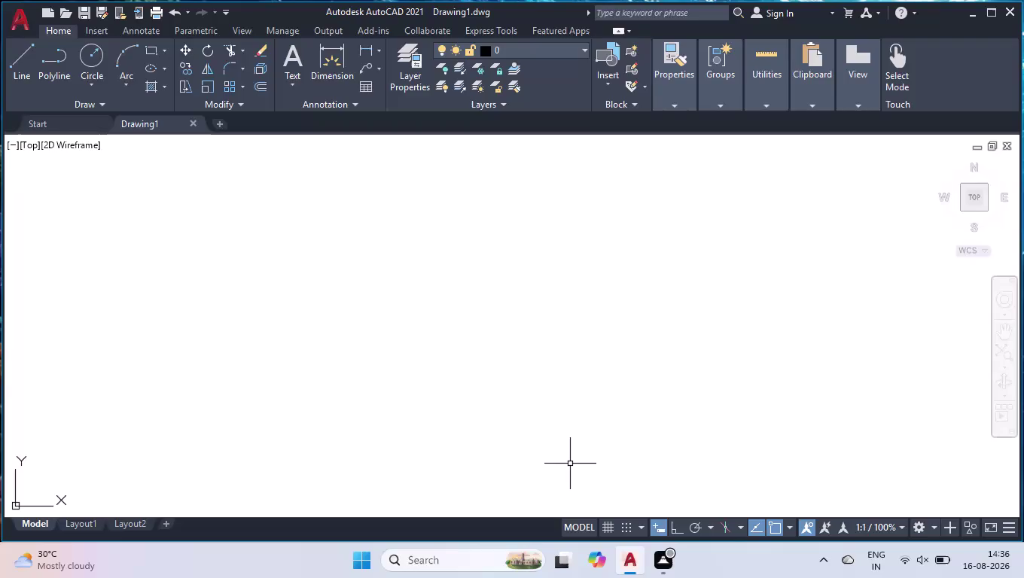
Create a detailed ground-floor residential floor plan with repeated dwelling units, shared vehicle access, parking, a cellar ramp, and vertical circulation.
Set drawing units to Engineering, 0'-0.0" precision, and inches insertion scale via UN.
text(un)
key(Return)
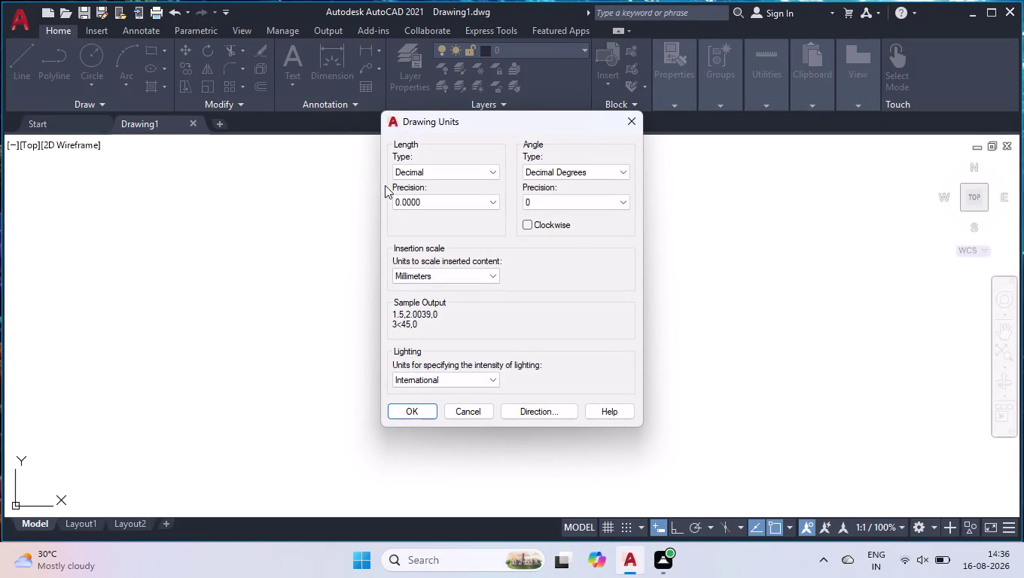
click(413, 175)
click(419, 205)
click(420, 203)
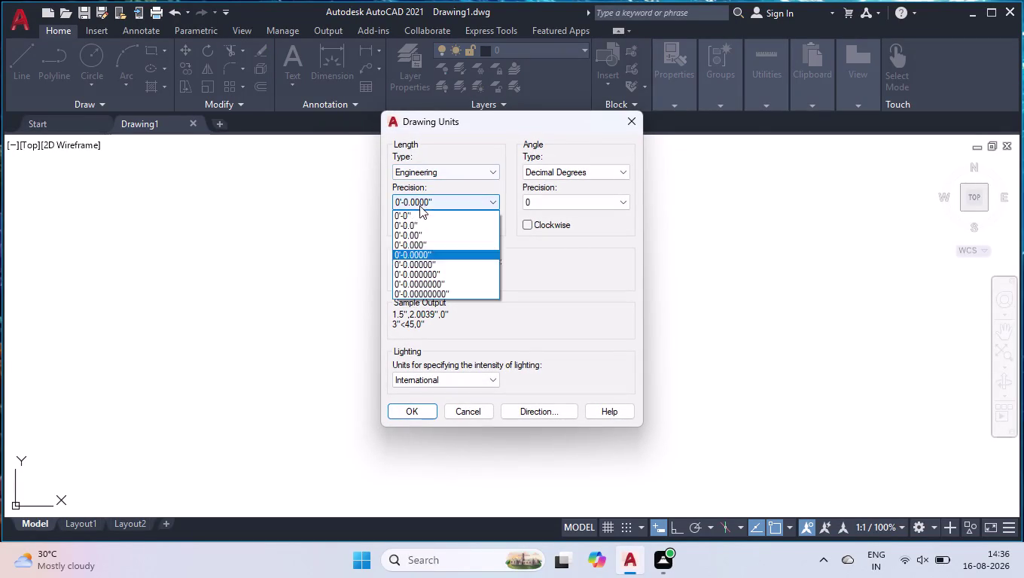
click(422, 227)
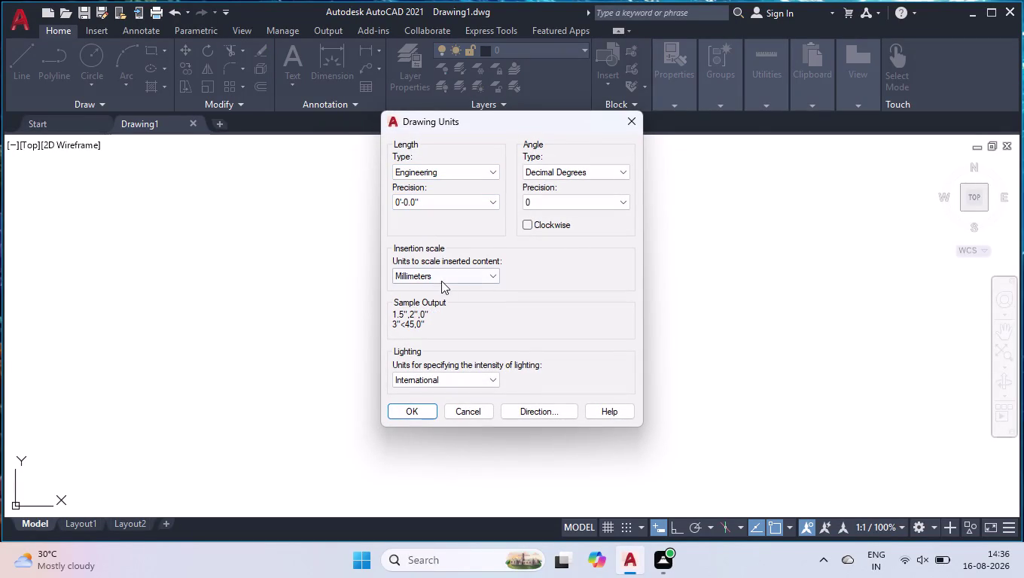
click(442, 280)
click(439, 302)
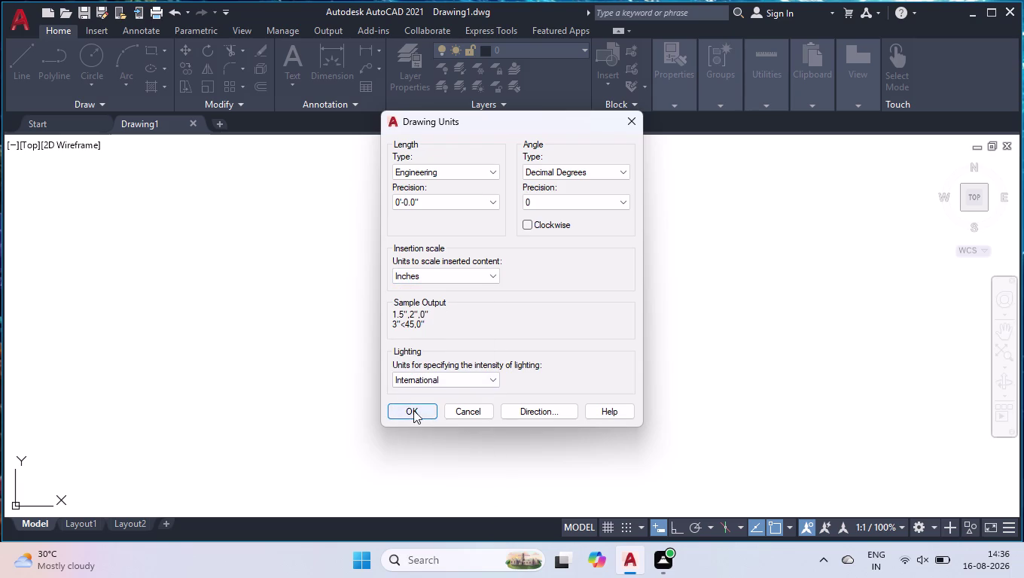
click(413, 410)
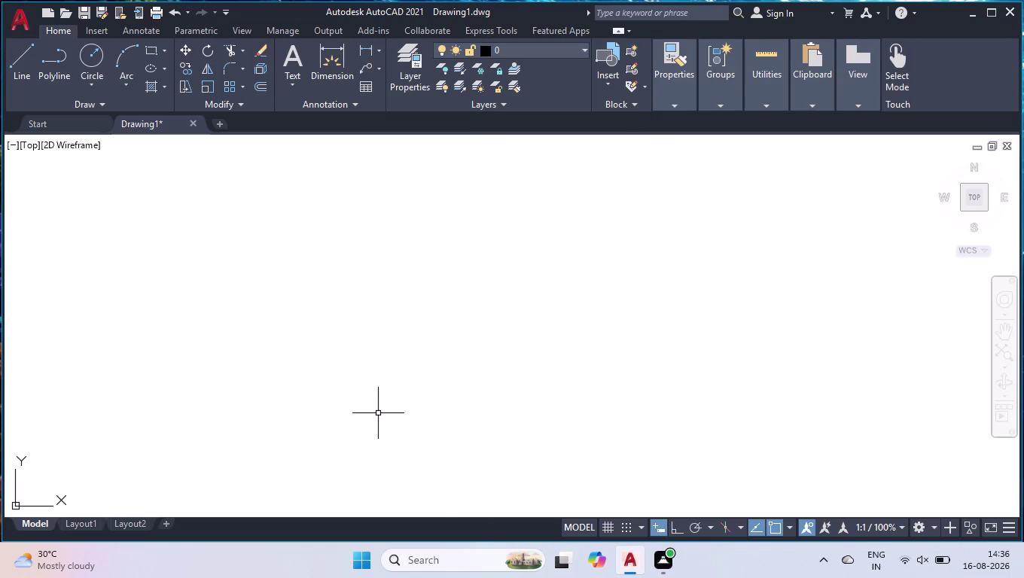
Start modifying the ISO-25 style and set its dimension line colour to 254.
key(d)
key(Return)
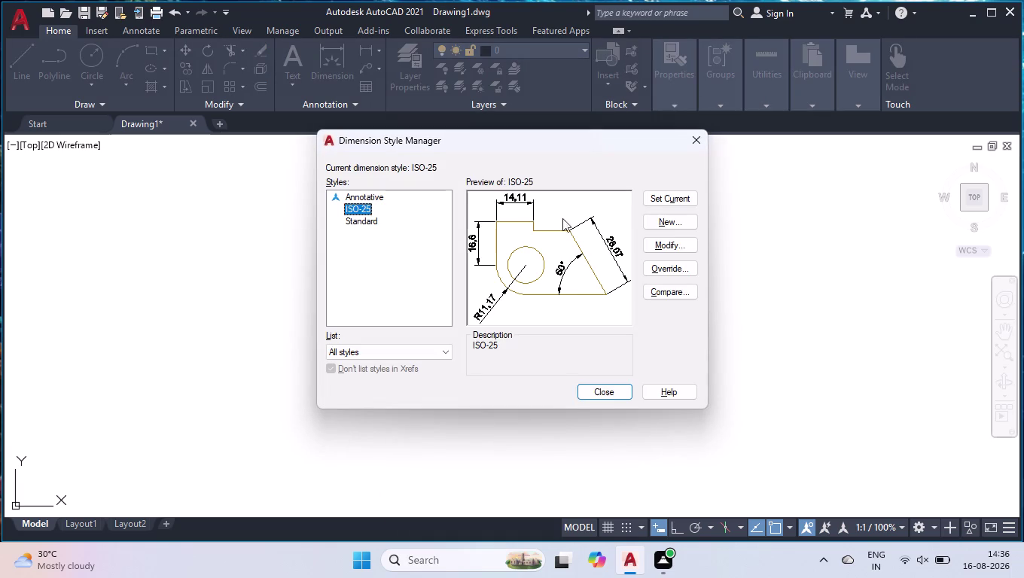
click(686, 248)
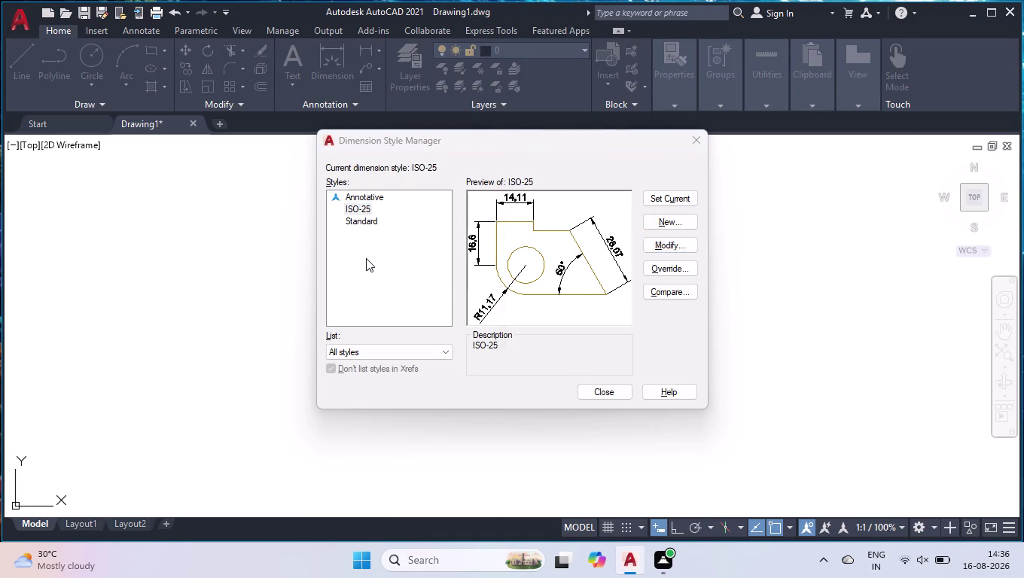
click(522, 157)
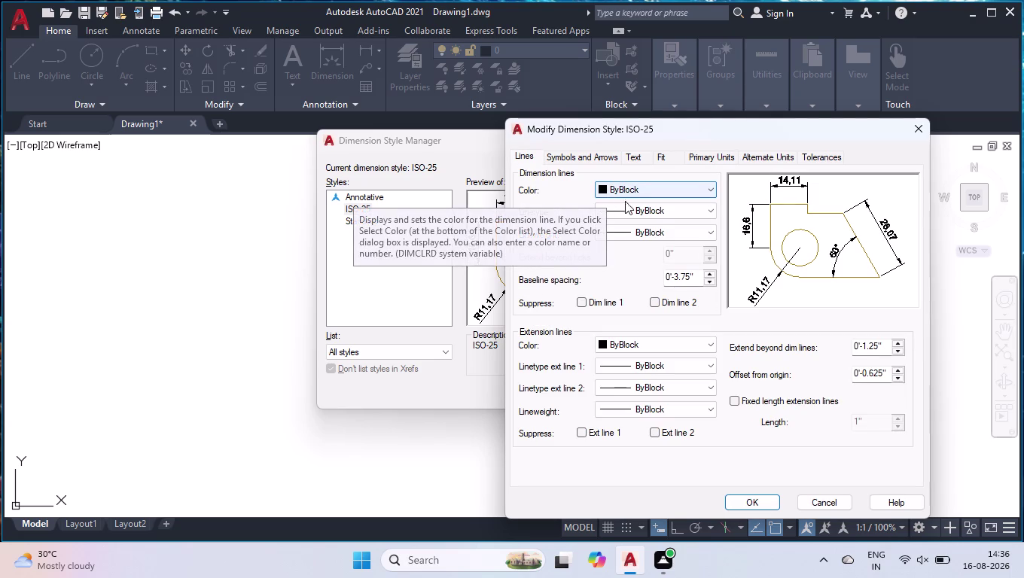
click(645, 189)
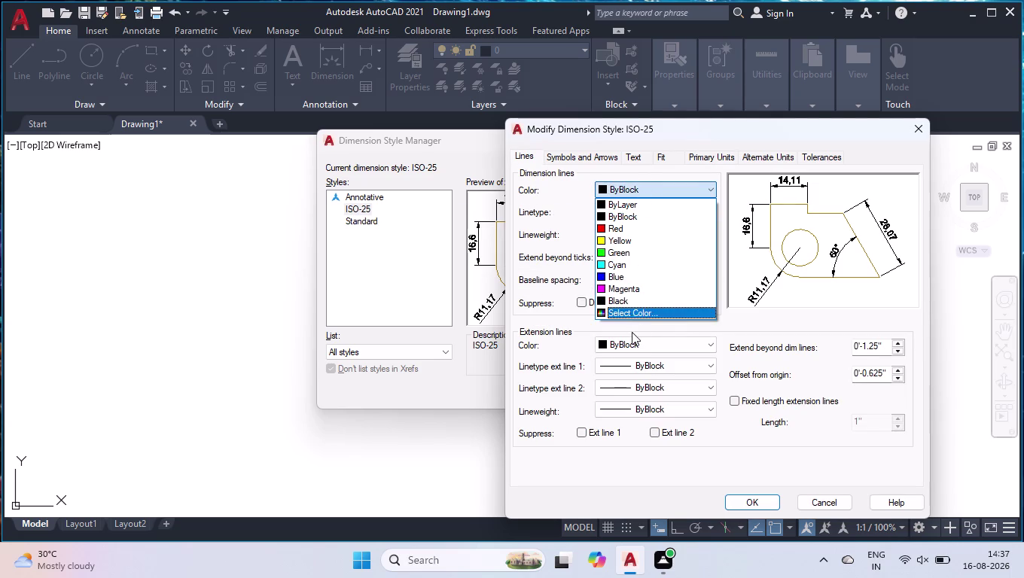
click(631, 310)
click(446, 335)
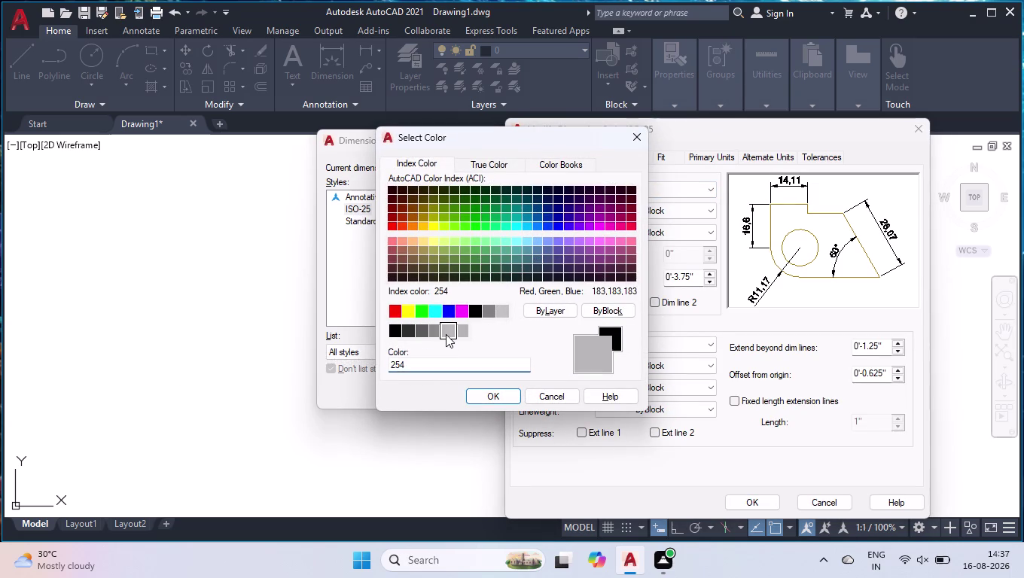
click(485, 400)
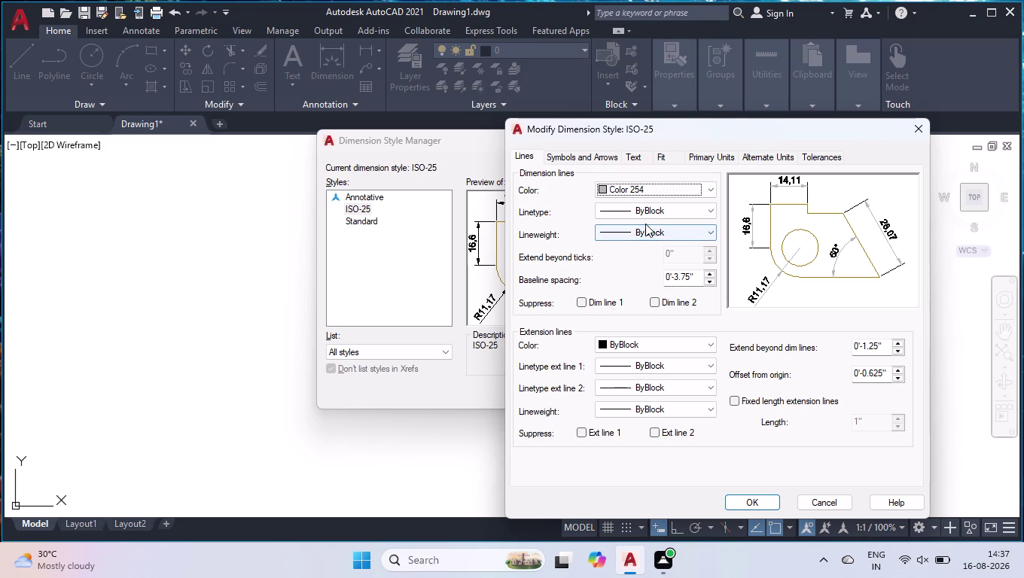
Set the extension line colour to 254 and enable fixed-length extension lines.
click(638, 213)
click(638, 214)
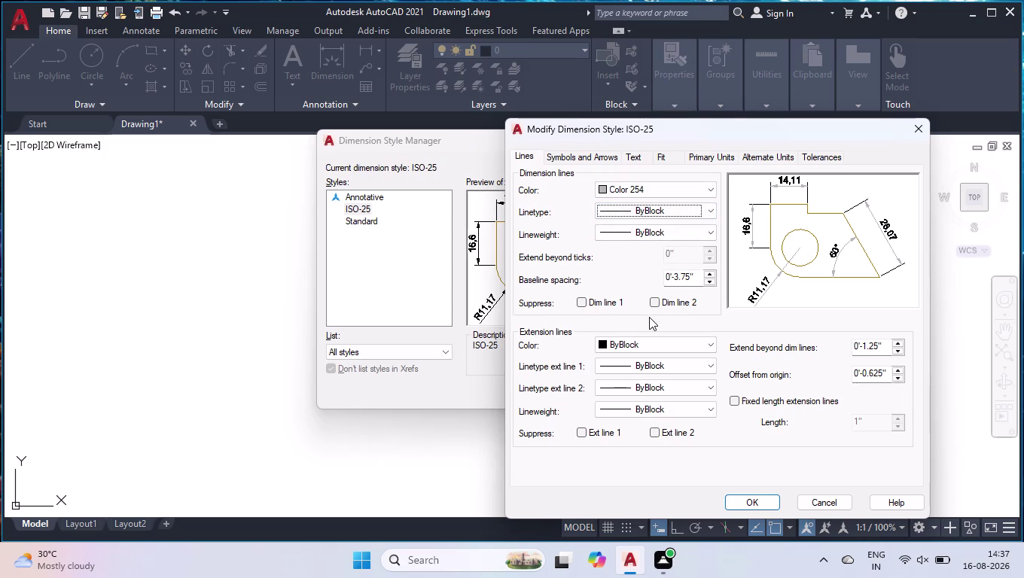
click(612, 344)
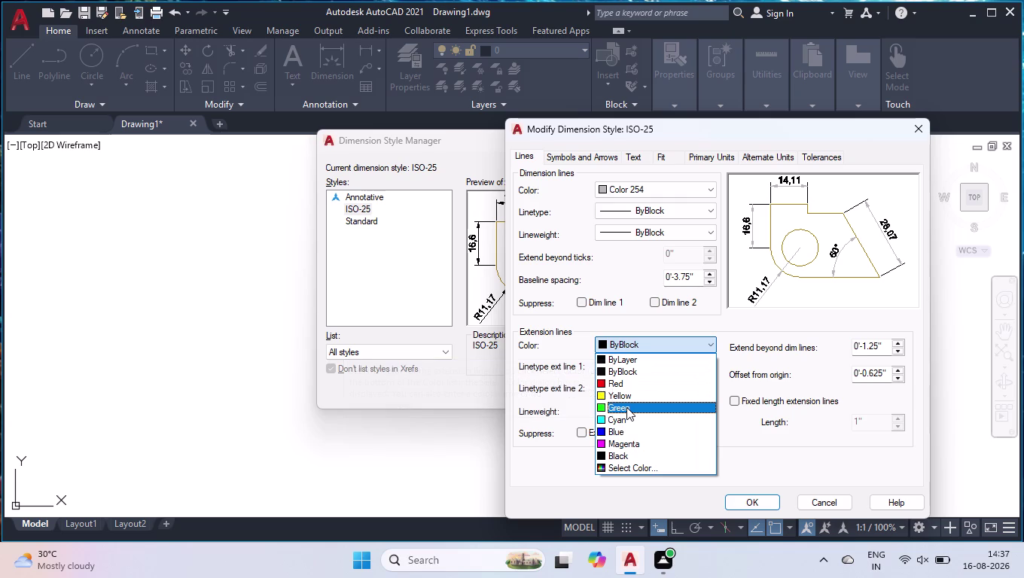
scroll(down, 3)
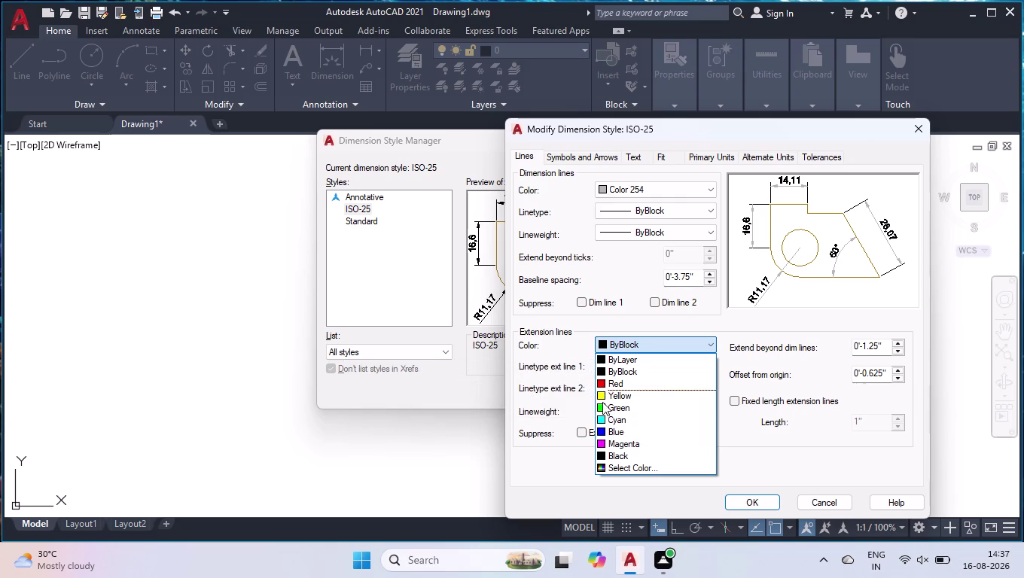
click(638, 467)
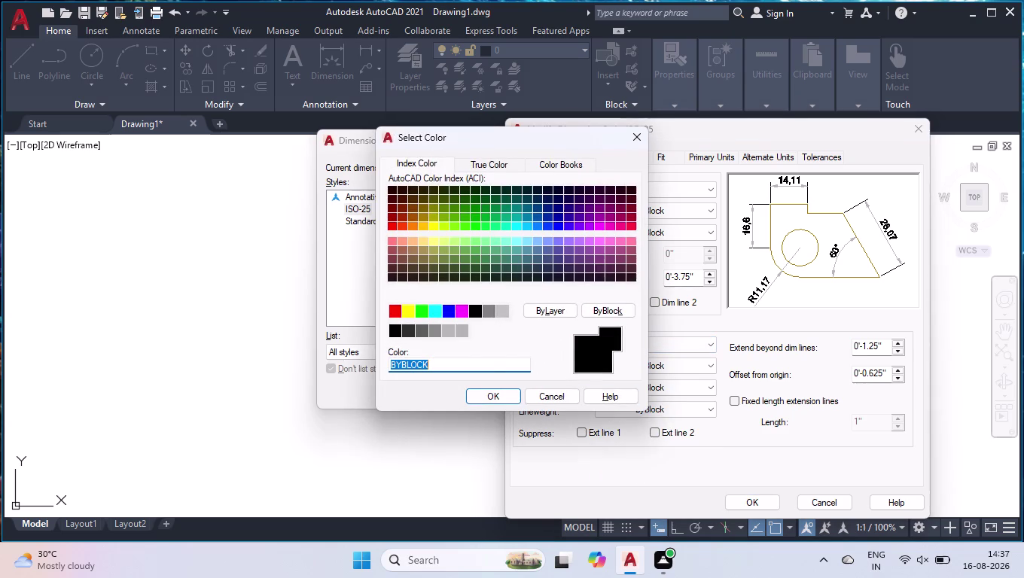
click(450, 330)
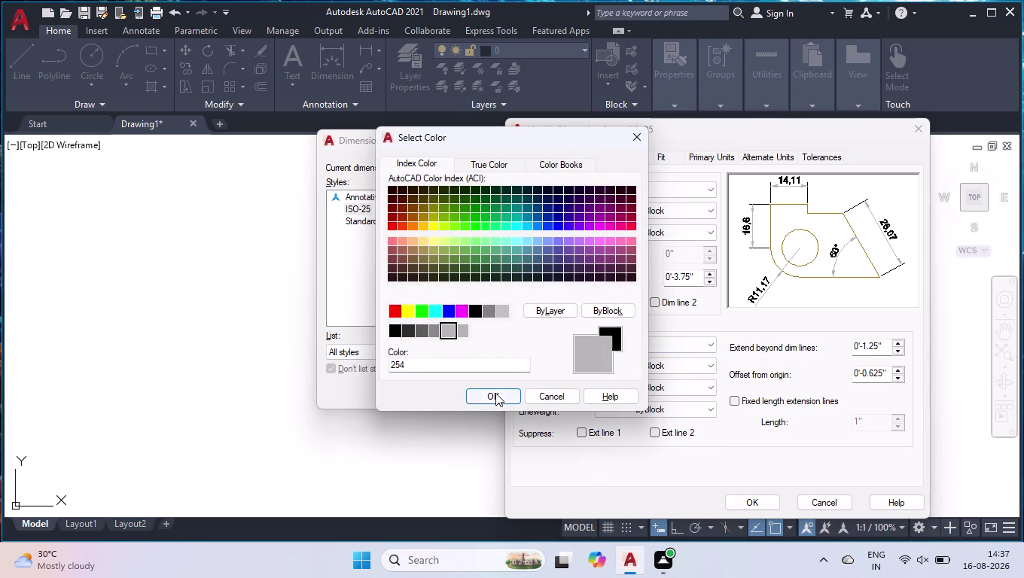
click(496, 393)
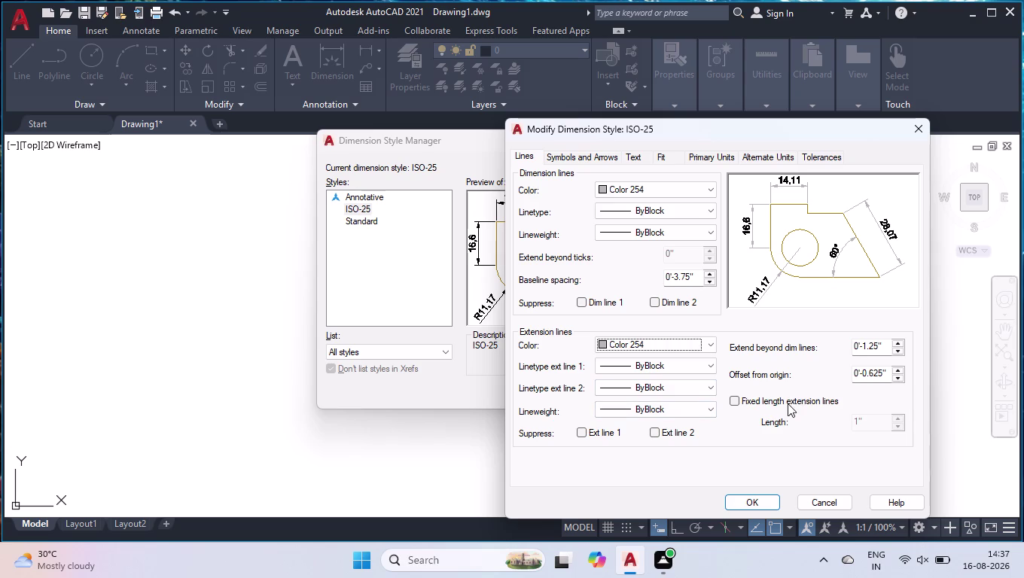
click(740, 404)
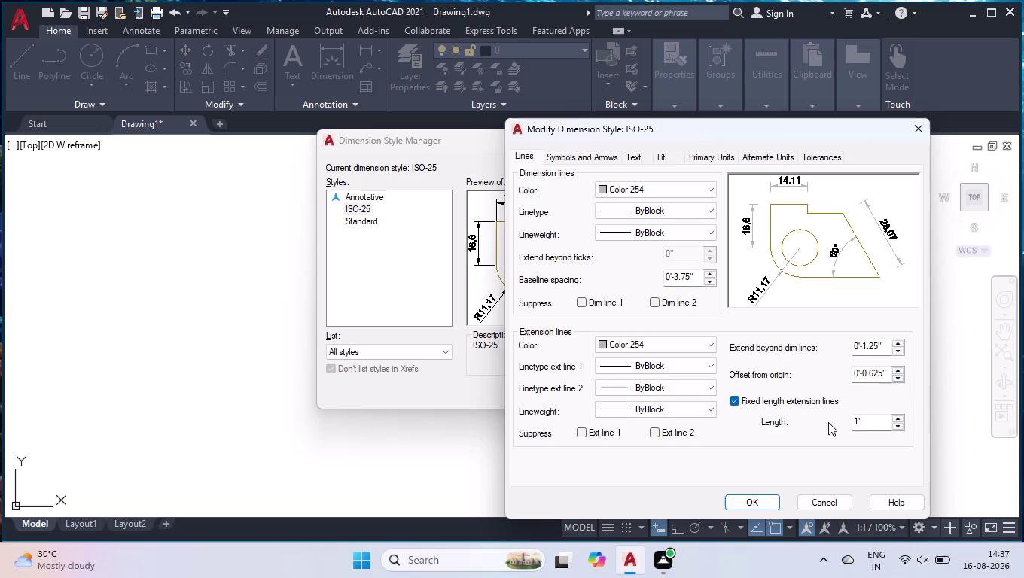
click(575, 157)
Set ISO-25 arrowheads to Oblique and enter an 8" arrow size.
click(566, 200)
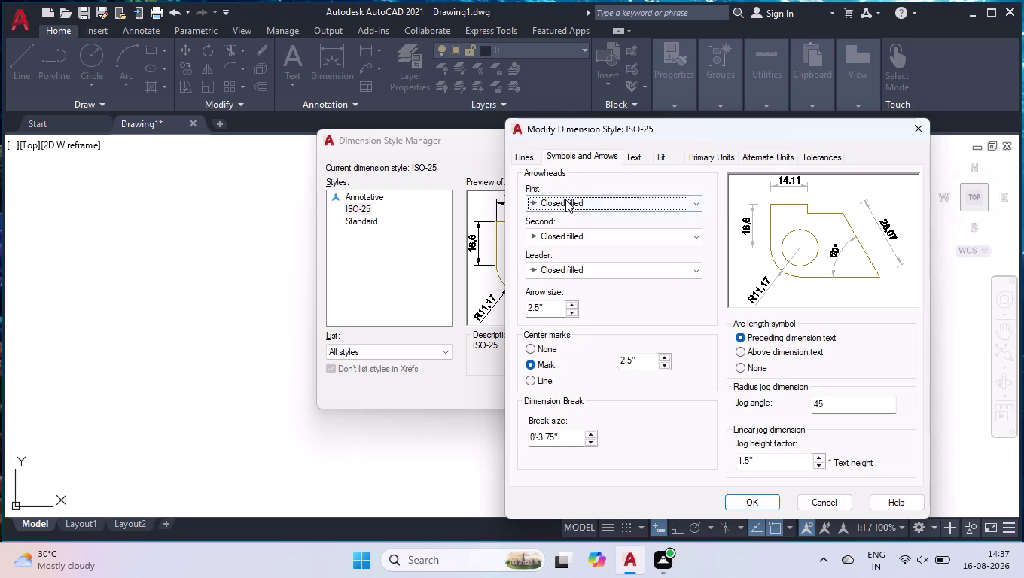
click(544, 279)
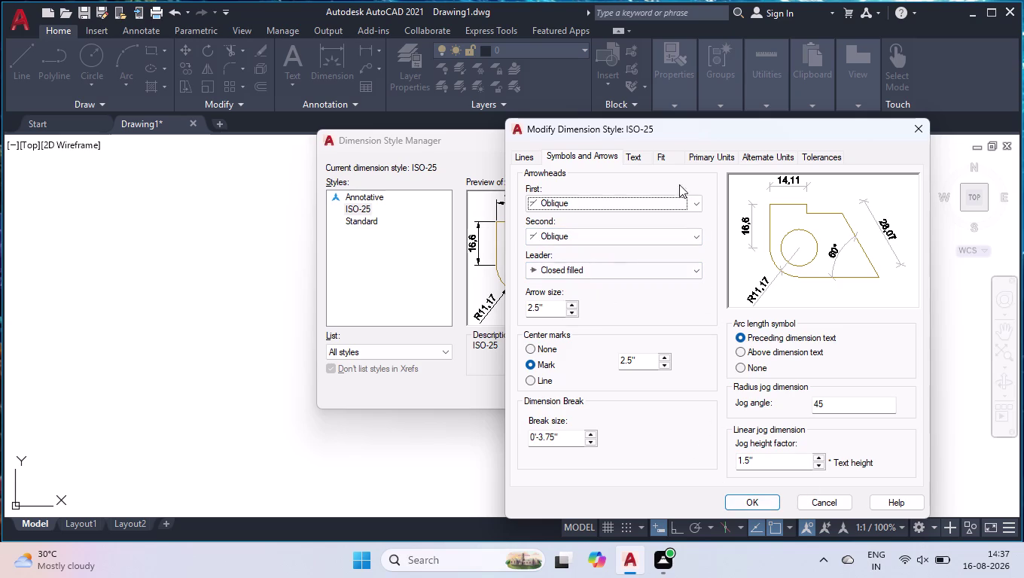
click(643, 158)
click(567, 156)
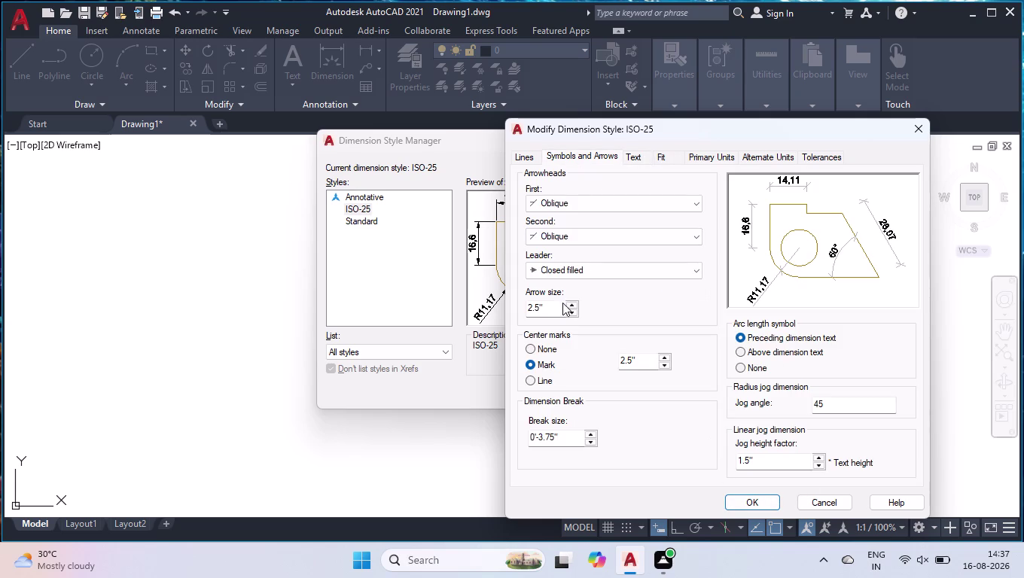
drag(553, 310, 493, 315)
text(8)
text(")
key(Return)
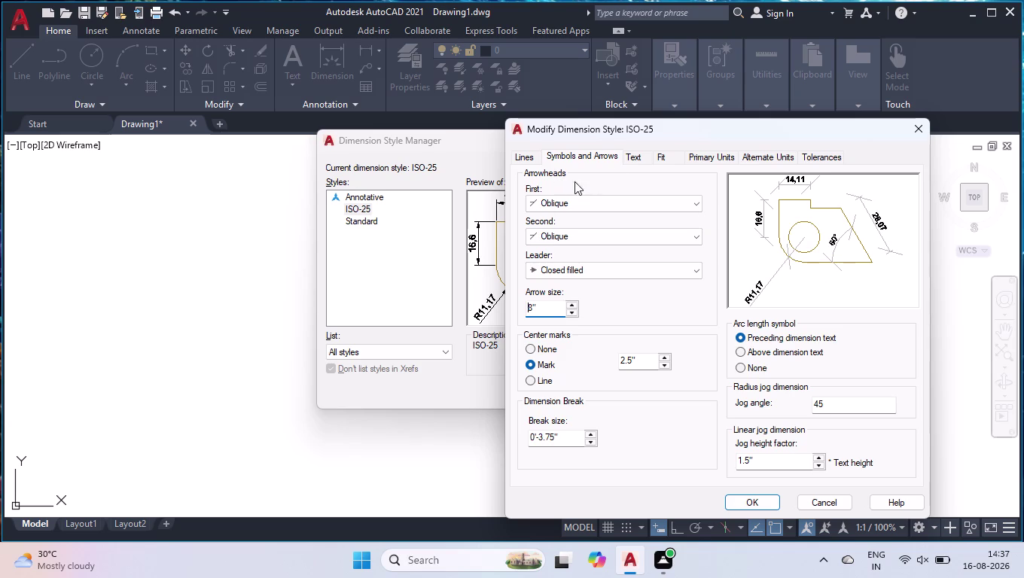
click(631, 164)
Set the ISO-25 dimension text height to 1" and adjust a text option.
click(628, 156)
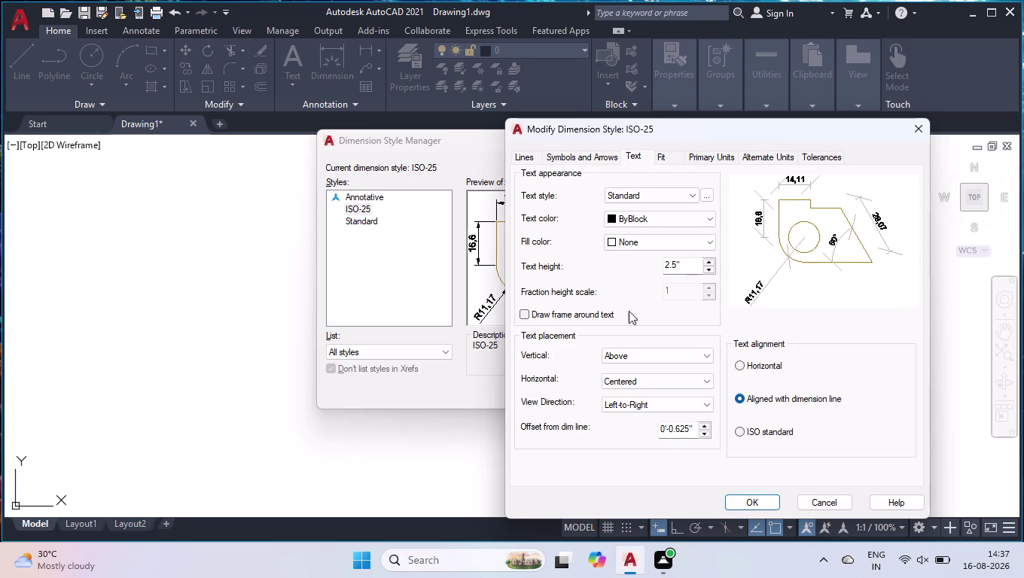
drag(684, 263, 632, 264)
text(1)
text(')
key(Return)
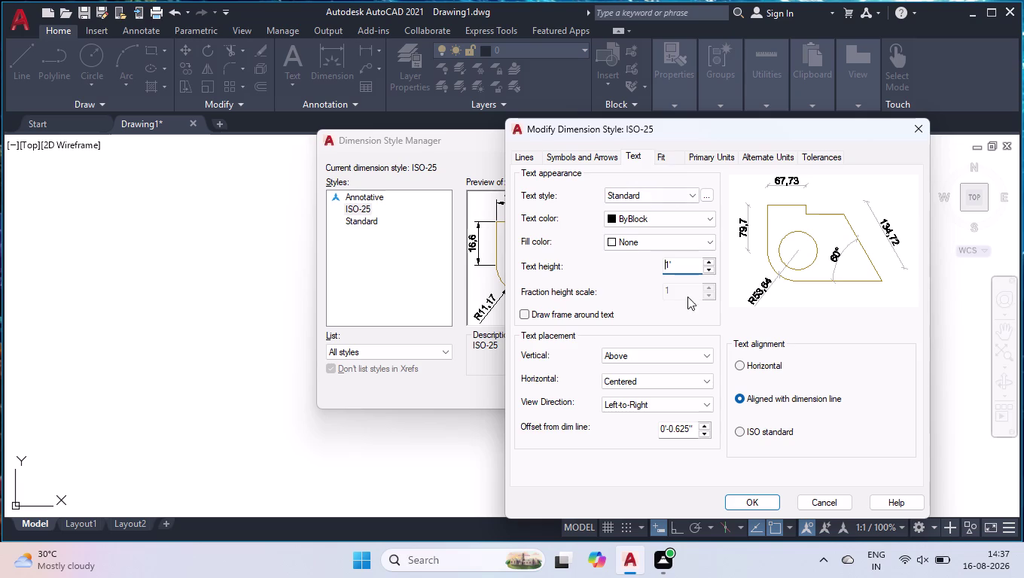
click(664, 355)
click(661, 375)
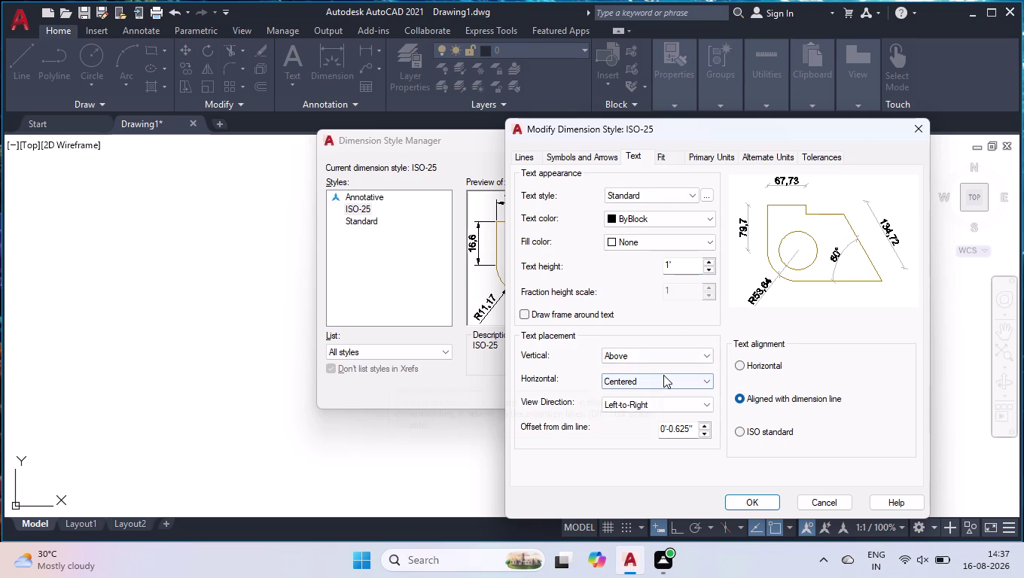
click(703, 161)
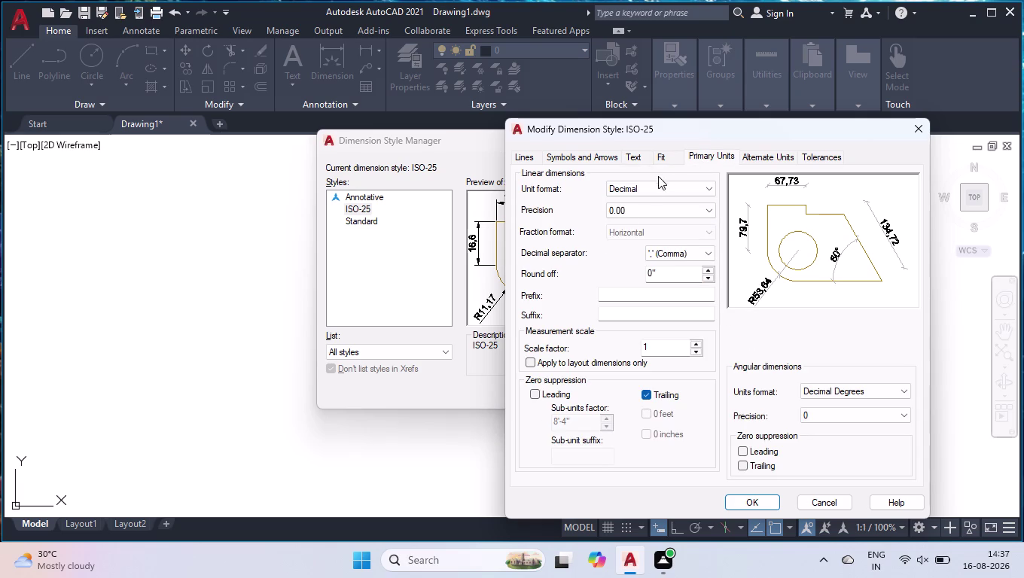
Switch ISO-25 primary units to Fractional with 1/16 precision and diagonal fractions.
click(640, 196)
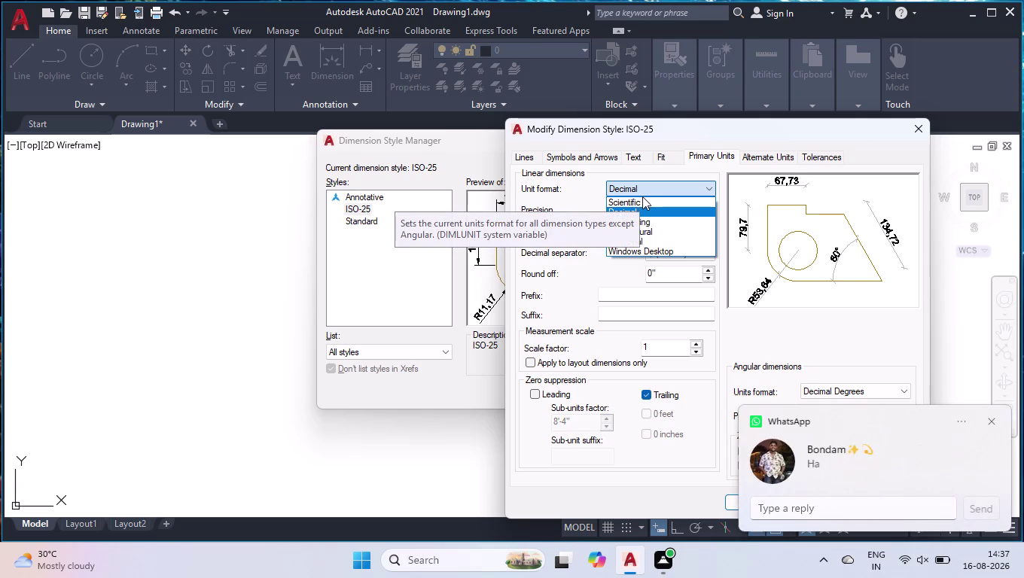
click(647, 244)
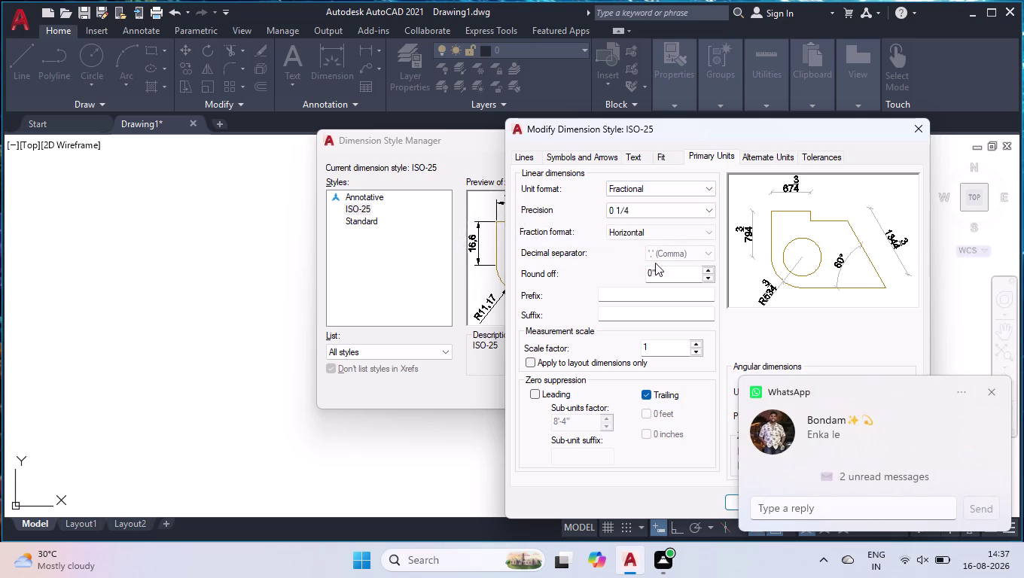
click(994, 395)
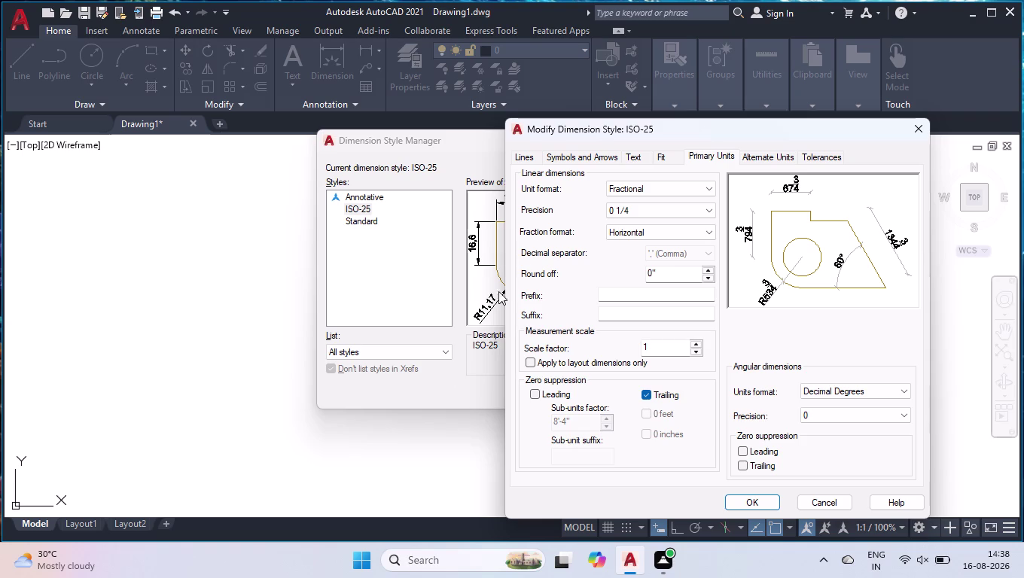
click(681, 212)
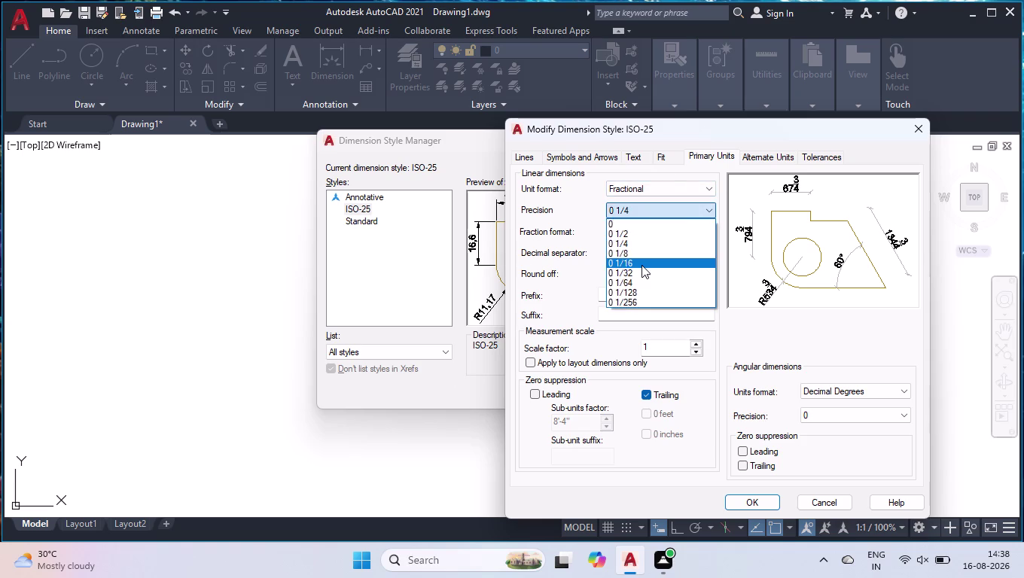
click(641, 265)
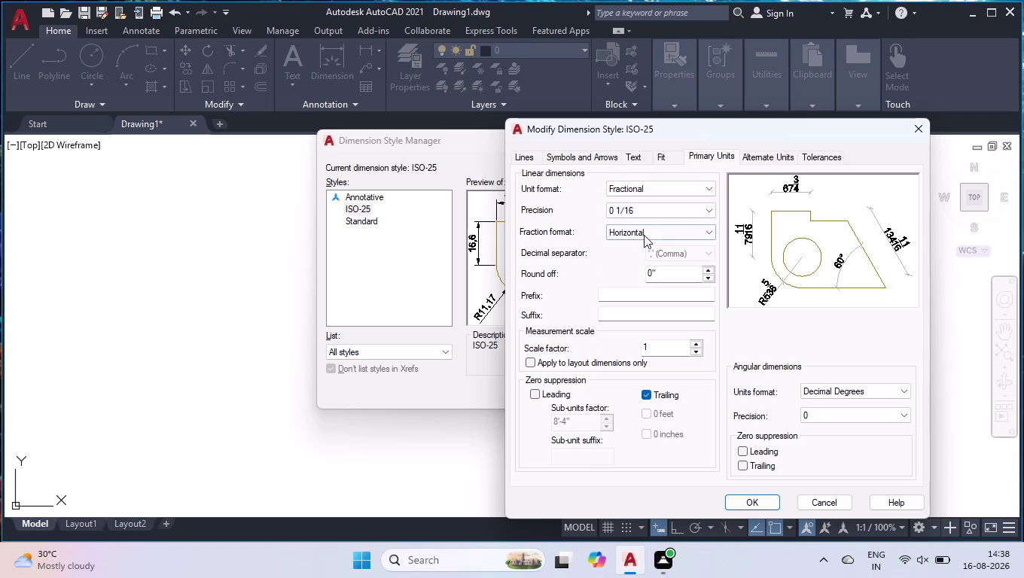
click(643, 232)
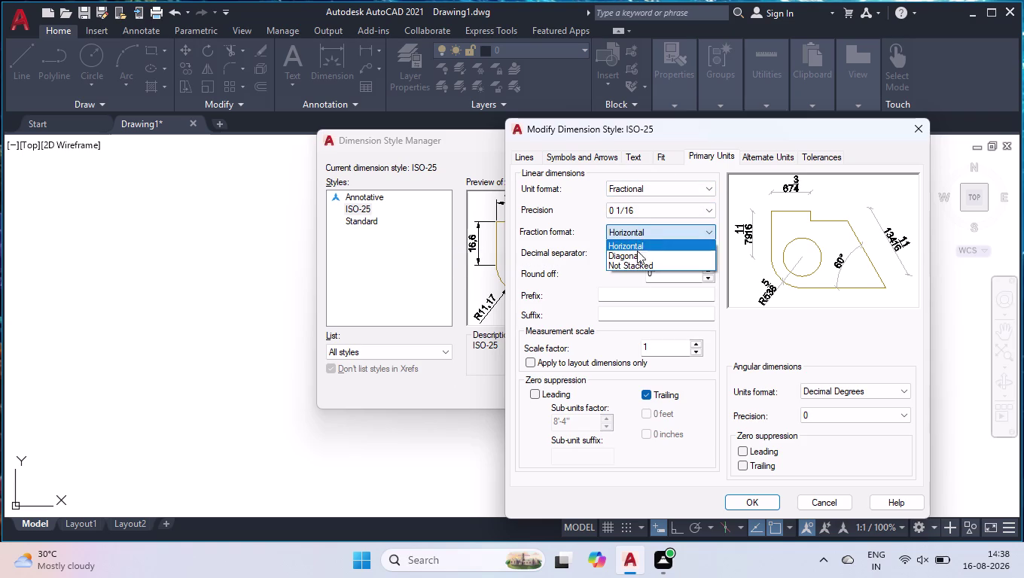
click(638, 253)
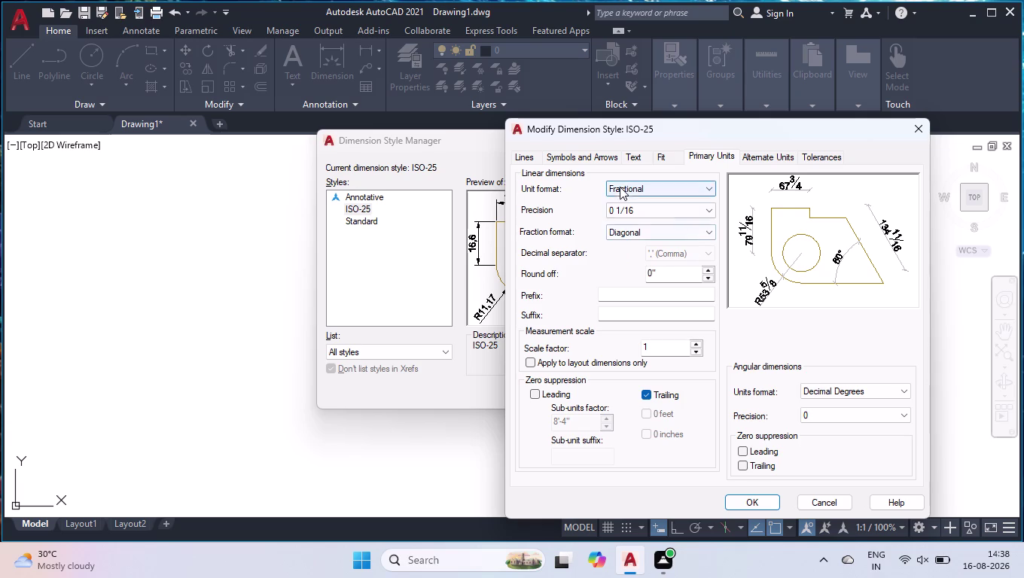
Revert to horizontal fractions and decimal units, and set a period decimal separator.
click(672, 253)
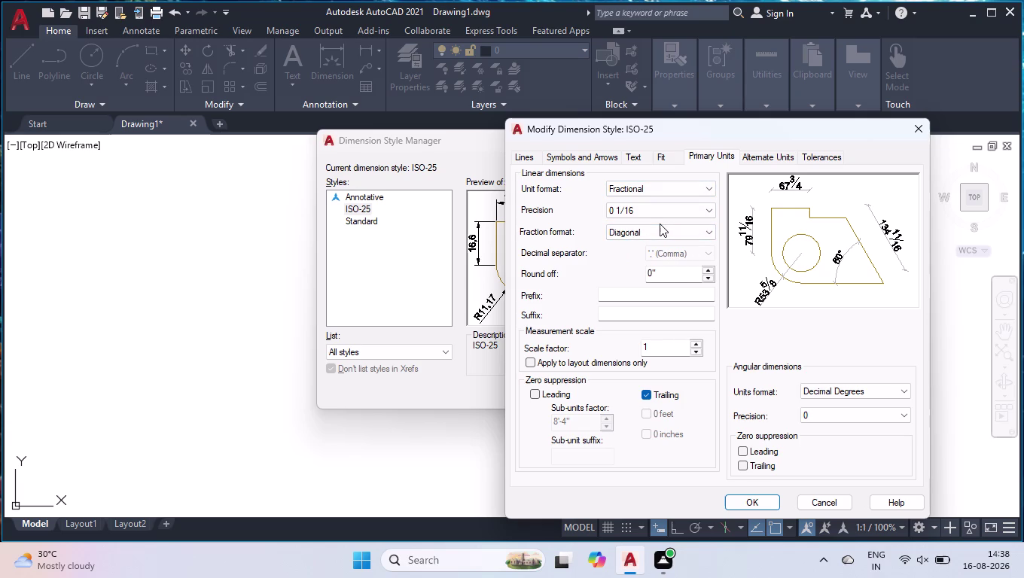
click(660, 224)
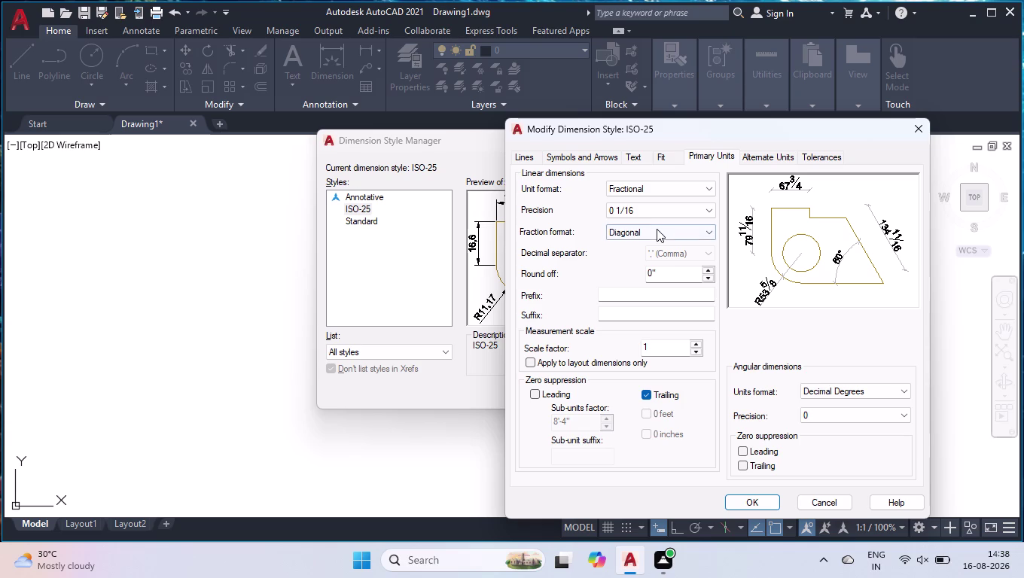
click(656, 231)
click(642, 244)
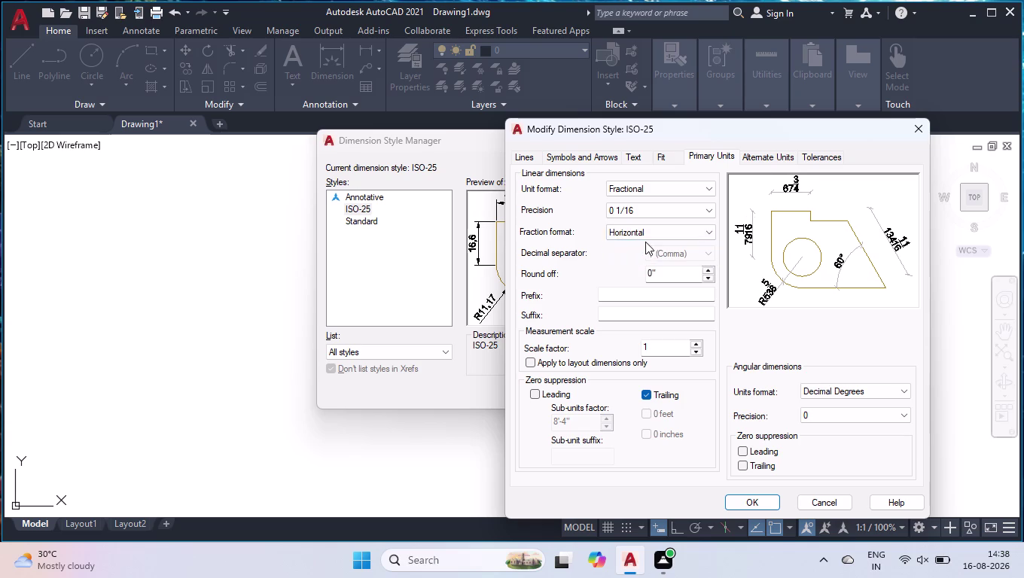
click(650, 178)
click(647, 186)
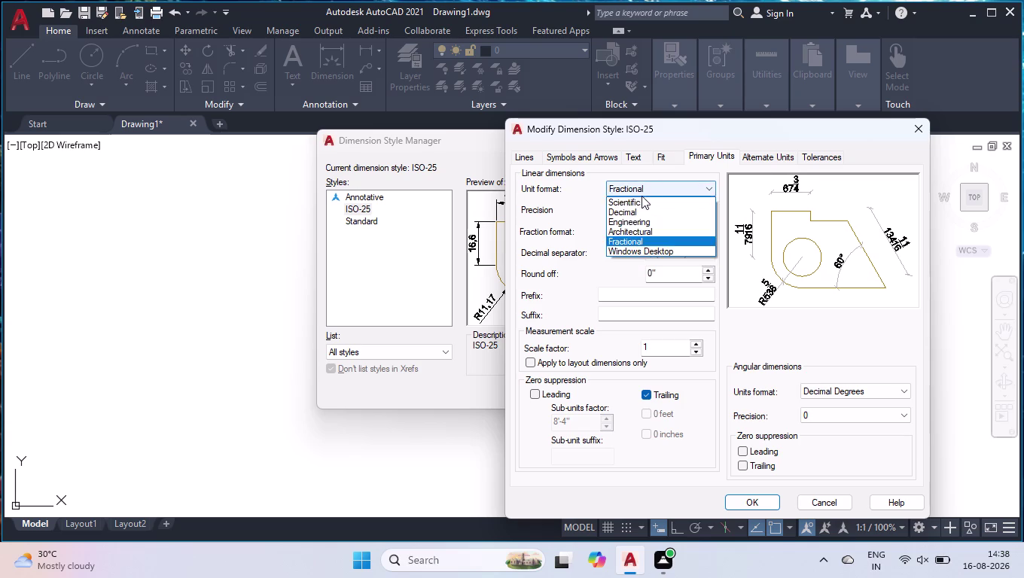
click(631, 214)
click(673, 258)
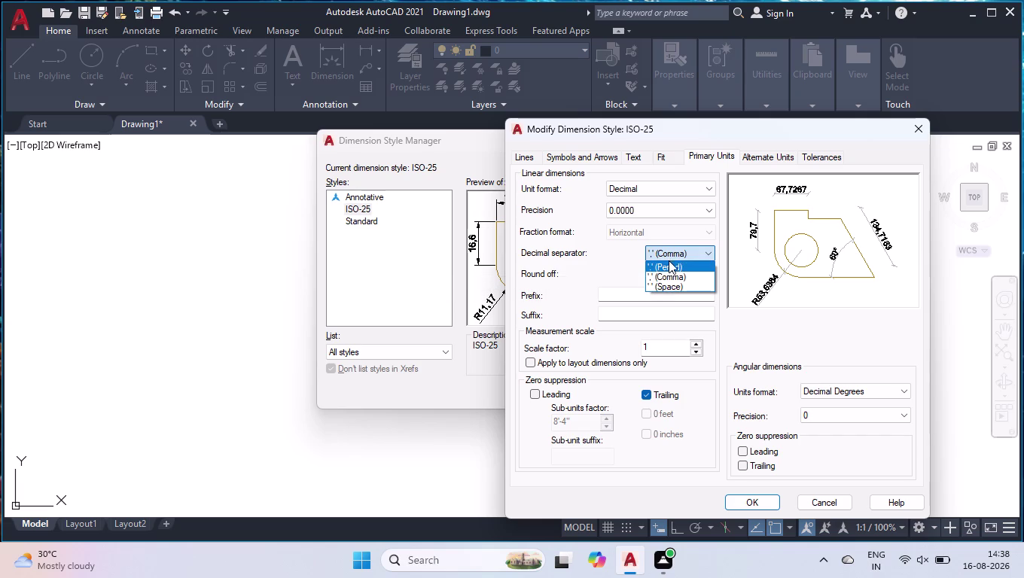
click(667, 263)
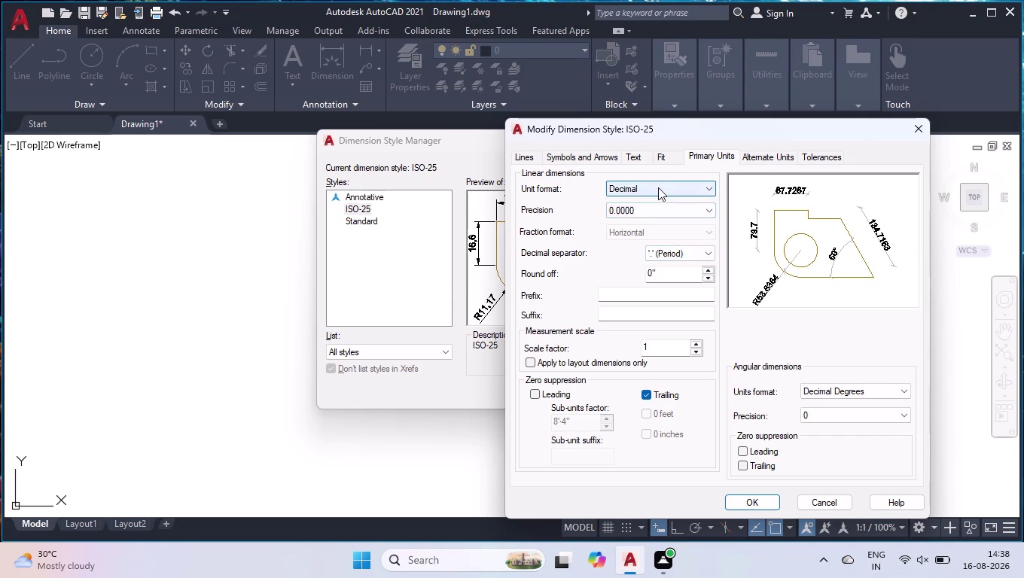
Reapply fractional units with diagonal fractions, keep decimal-degree angles, and close the dialogs.
click(658, 187)
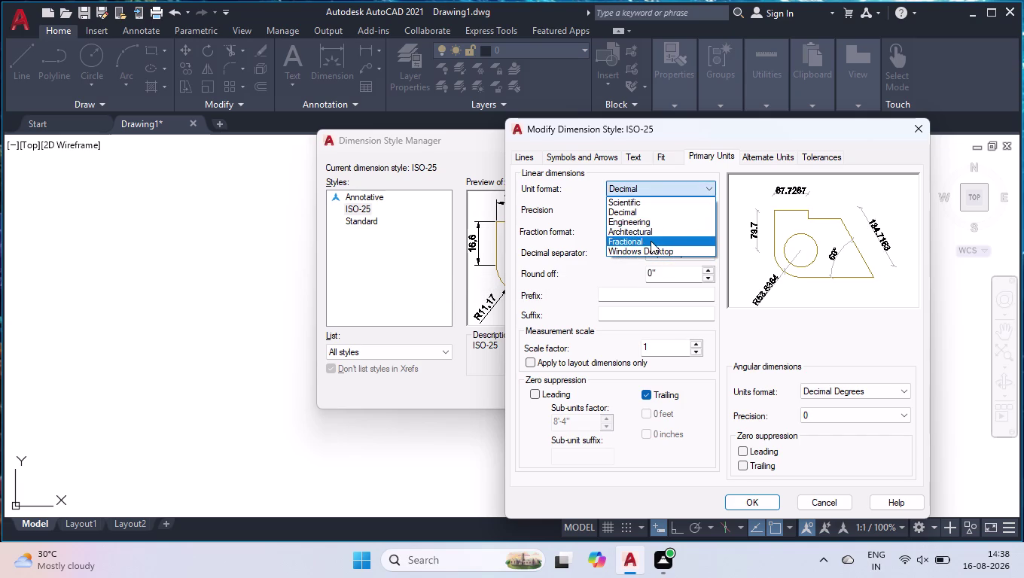
click(651, 241)
click(655, 209)
click(656, 260)
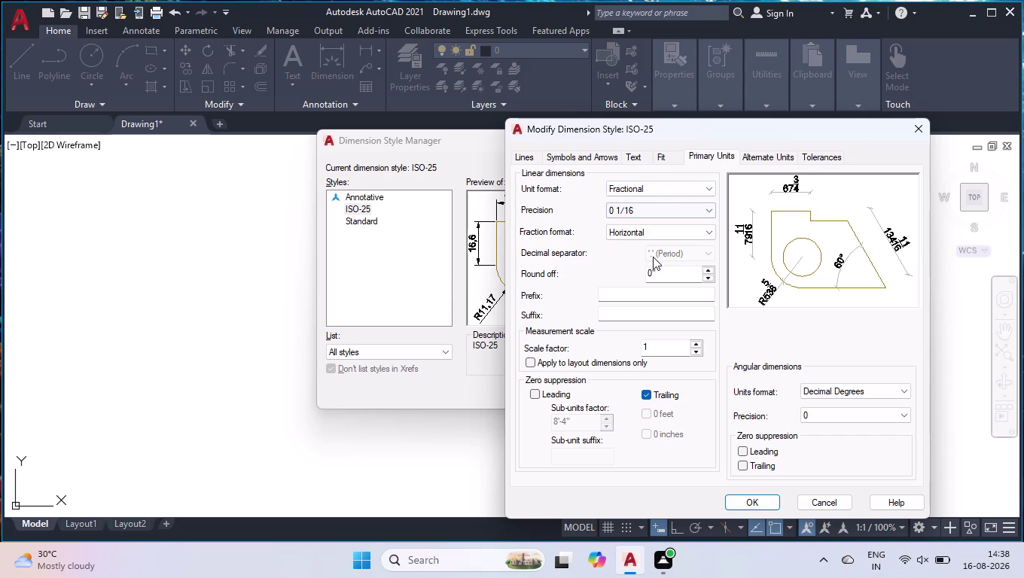
click(654, 232)
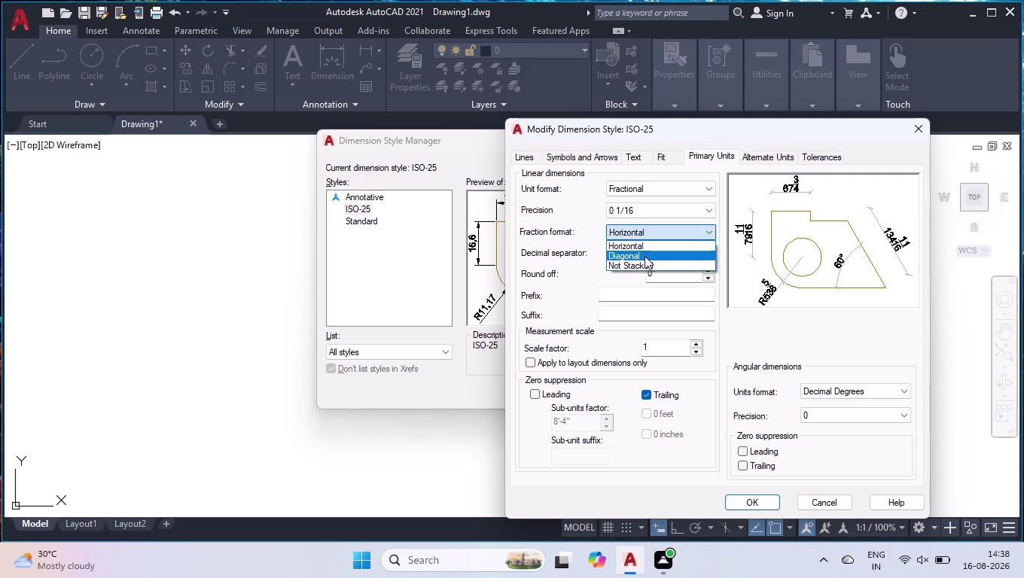
click(644, 256)
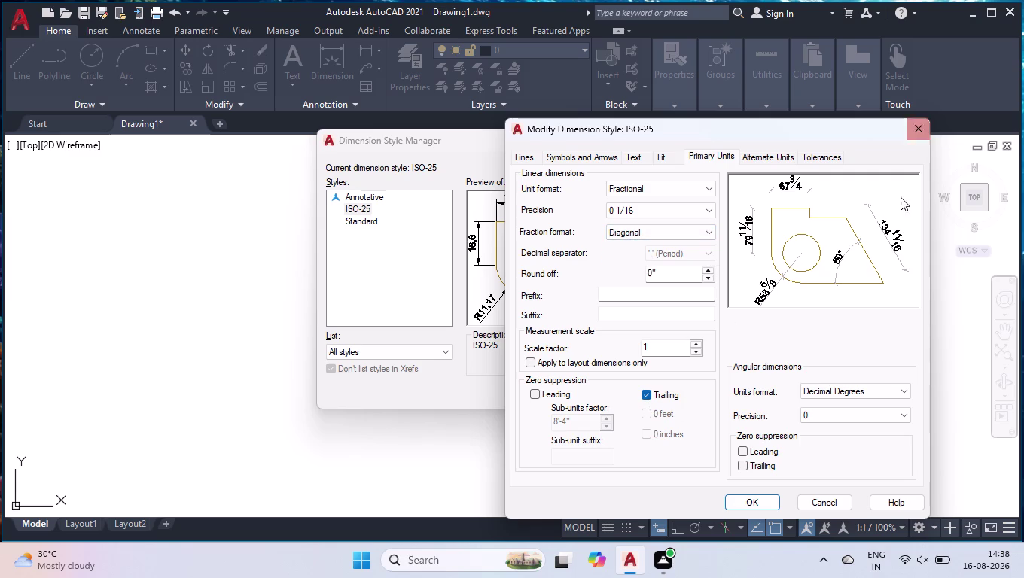
click(851, 386)
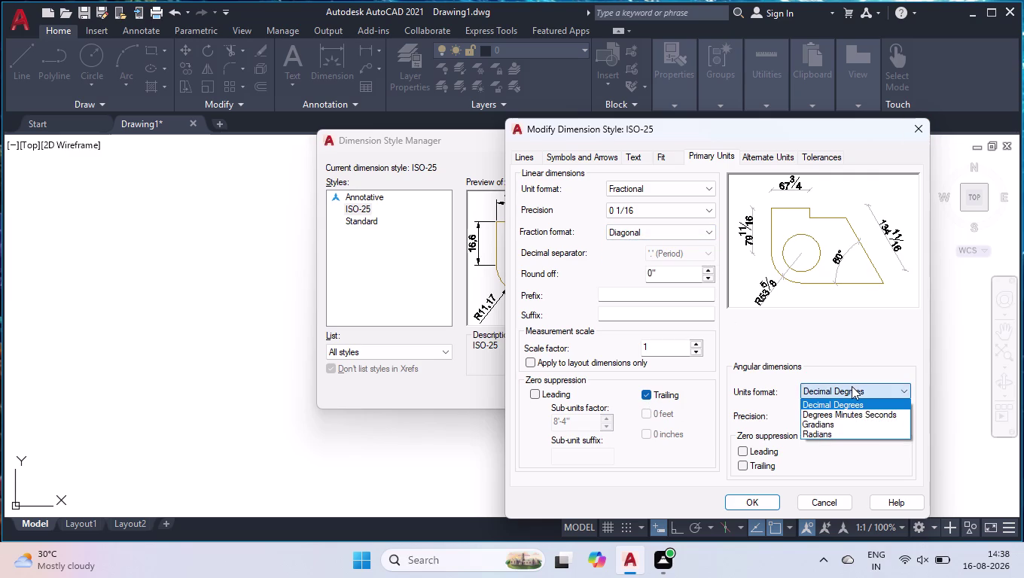
click(852, 386)
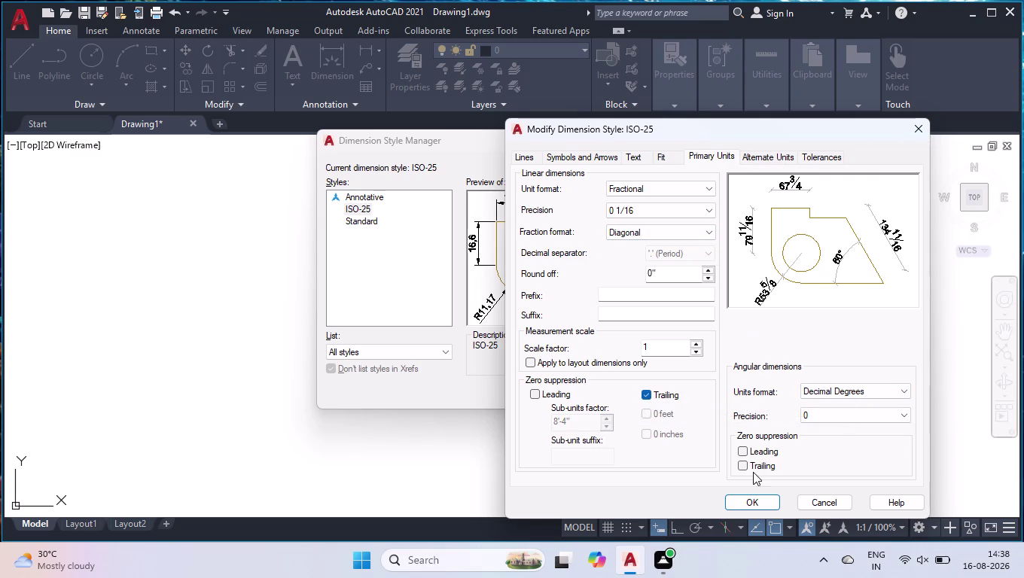
click(752, 501)
click(687, 197)
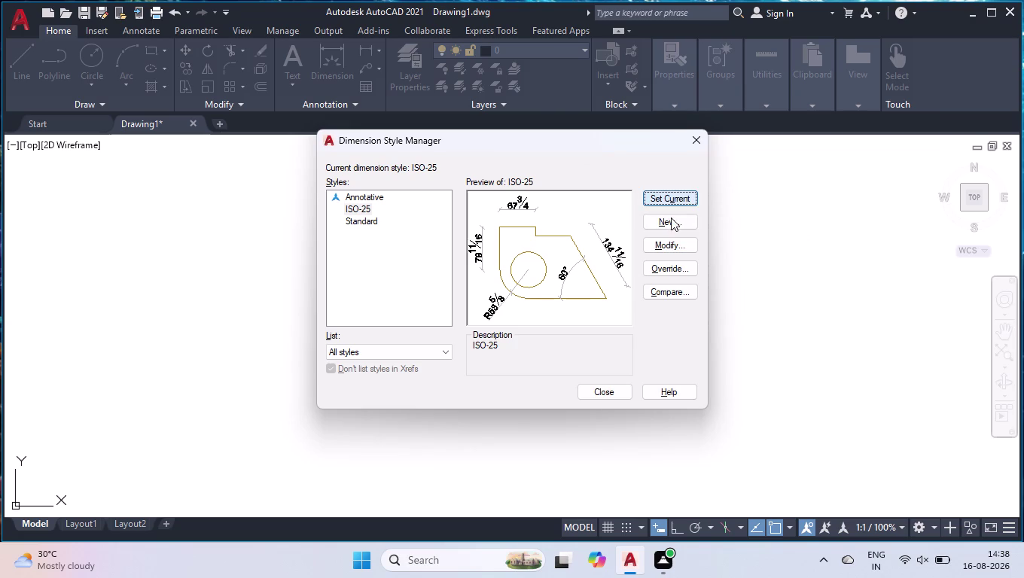
click(599, 393)
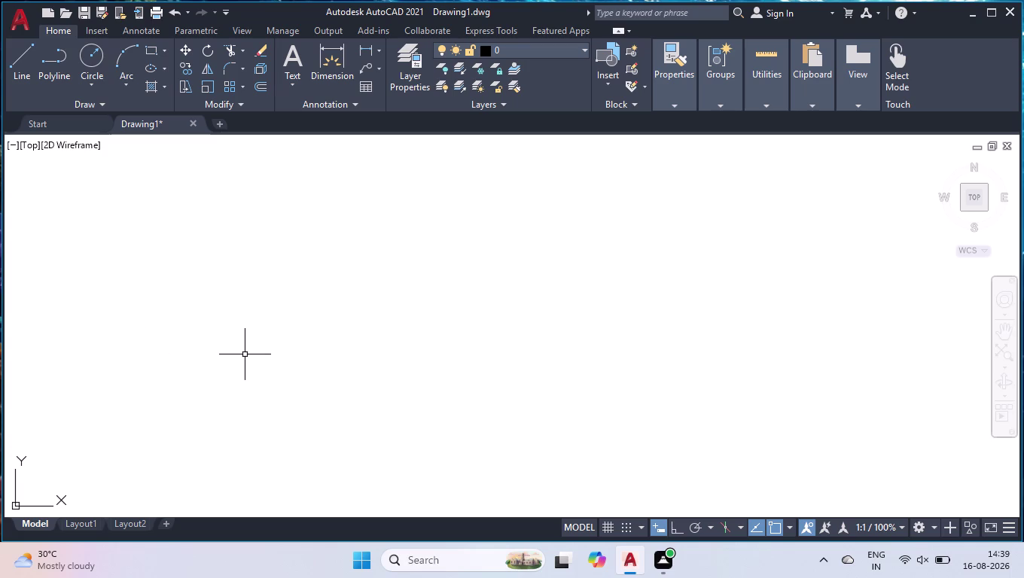
Start the outline at a picked corner and draw the 98'10.5" bottom edge.
key(l)
key(Return)
click(282, 462)
click(679, 530)
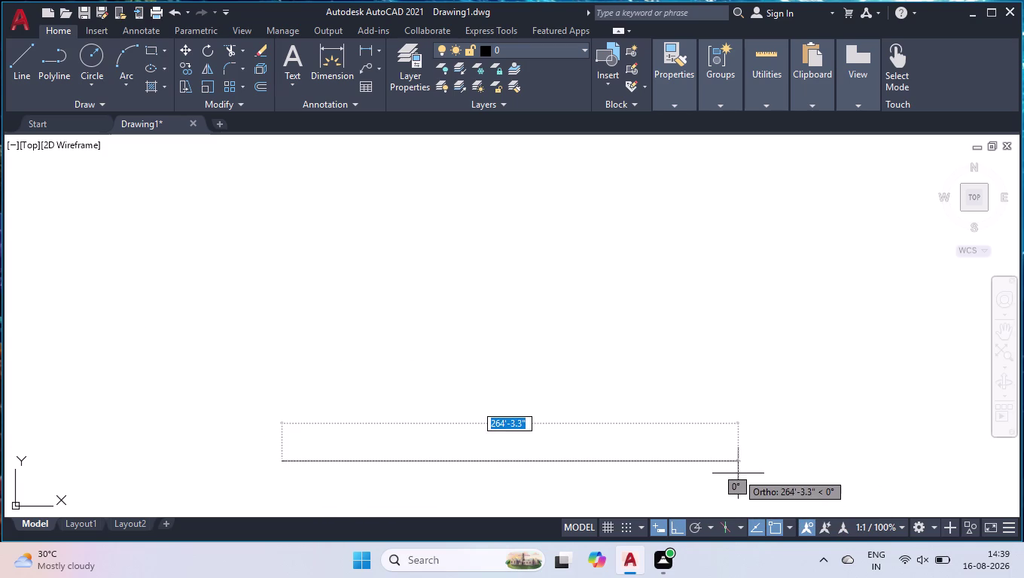
text(98)
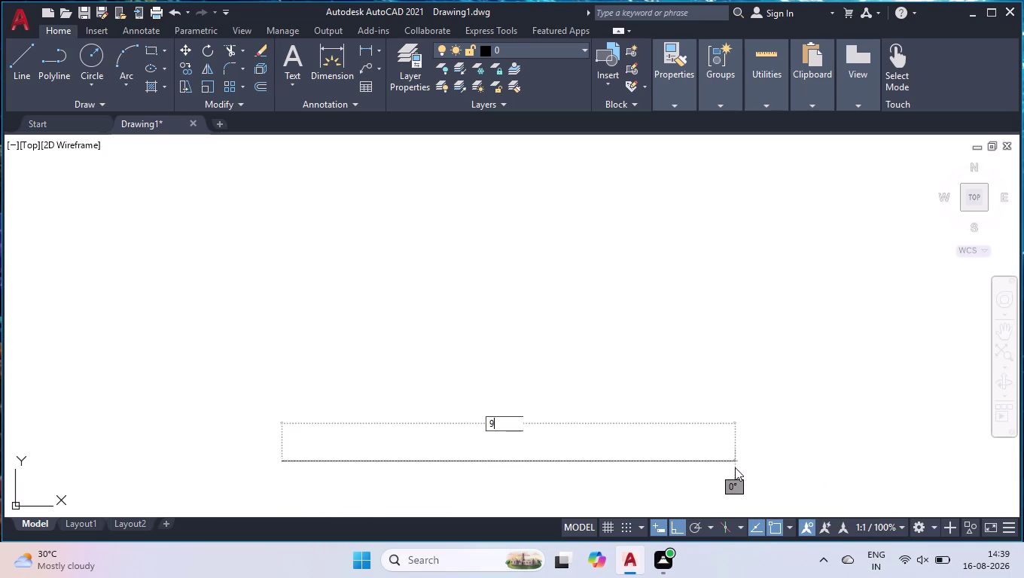
text('10.)
text(5")
key(Return)
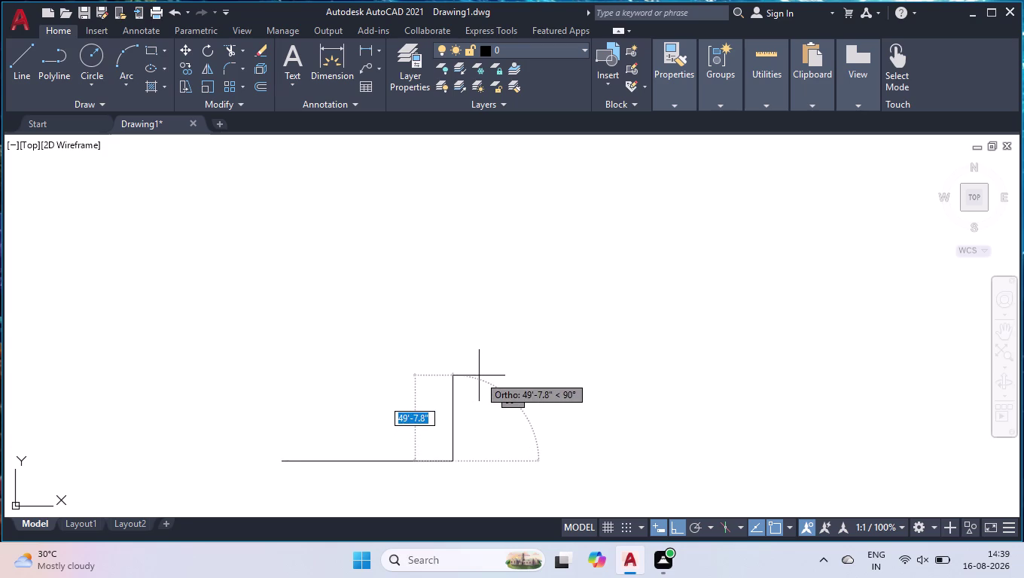
Draw the 88'5" and 98'10.5" edges, close the rectangle, and zoom in.
text(88)
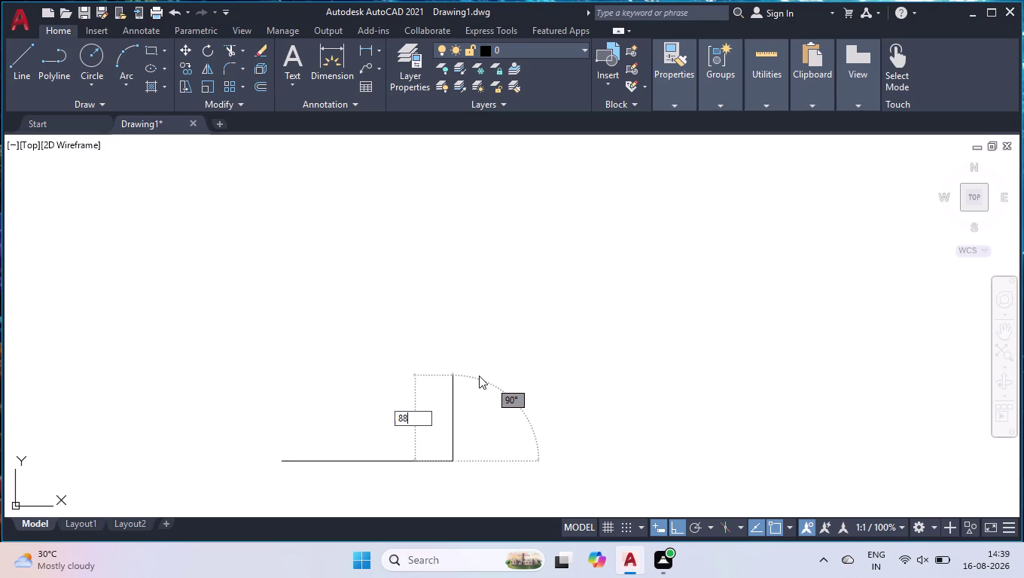
text(')
text(5")
key(Return)
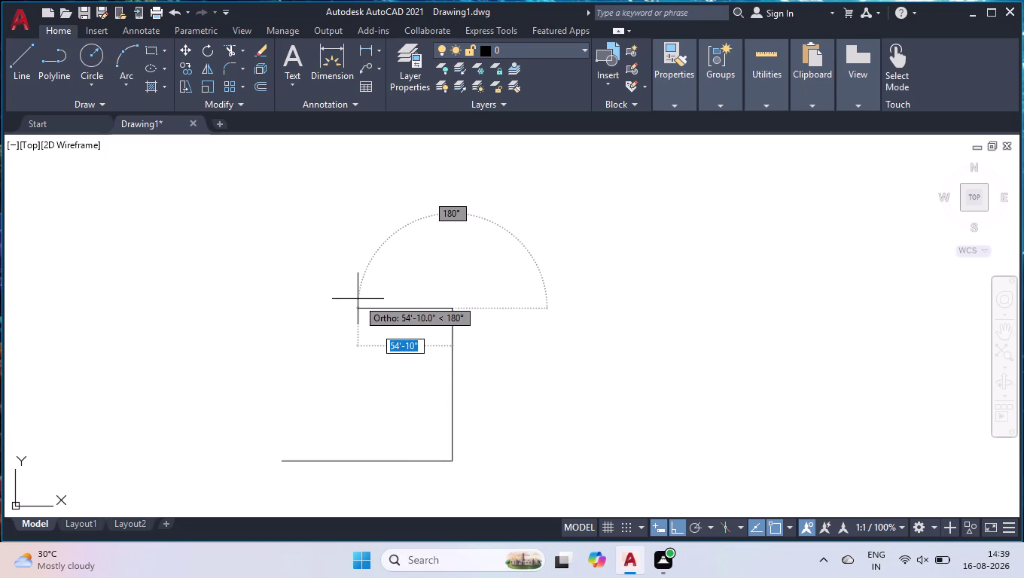
text(98)
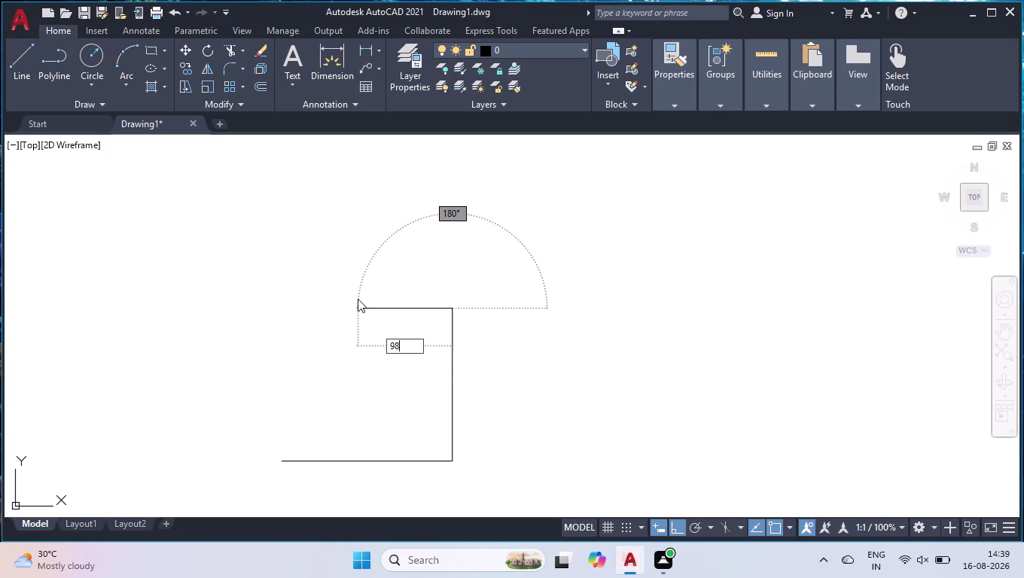
text('10)
text(.5)
key(shift+quotedbl)
key(Return)
key(c)
key(Return)
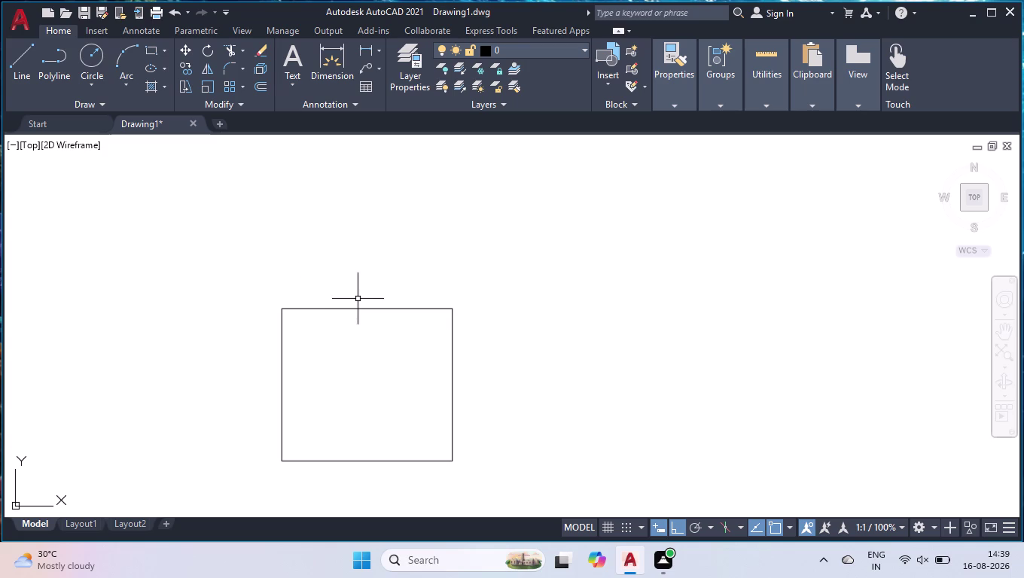
scroll(up, 3)
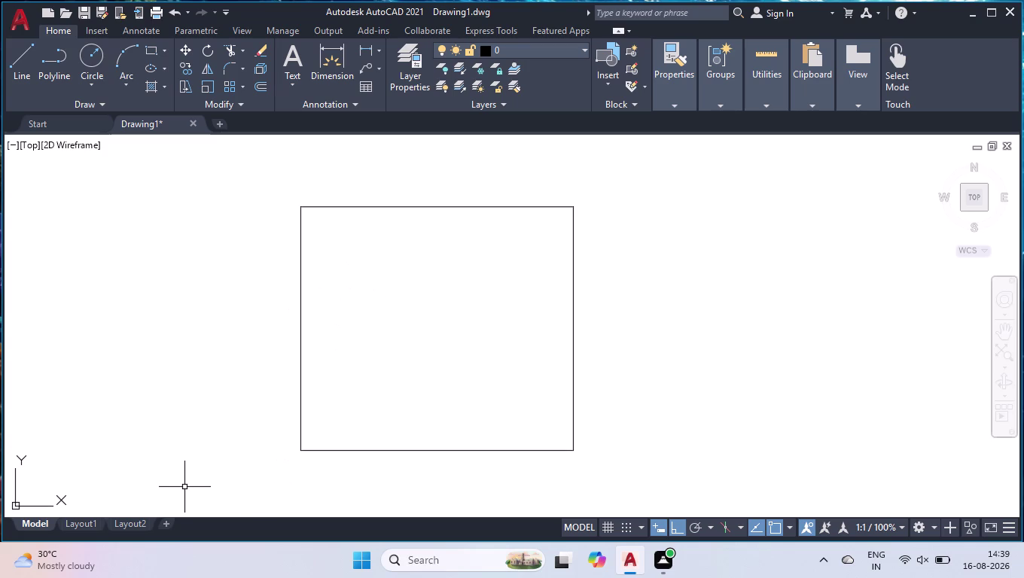
key(ctrl+0)
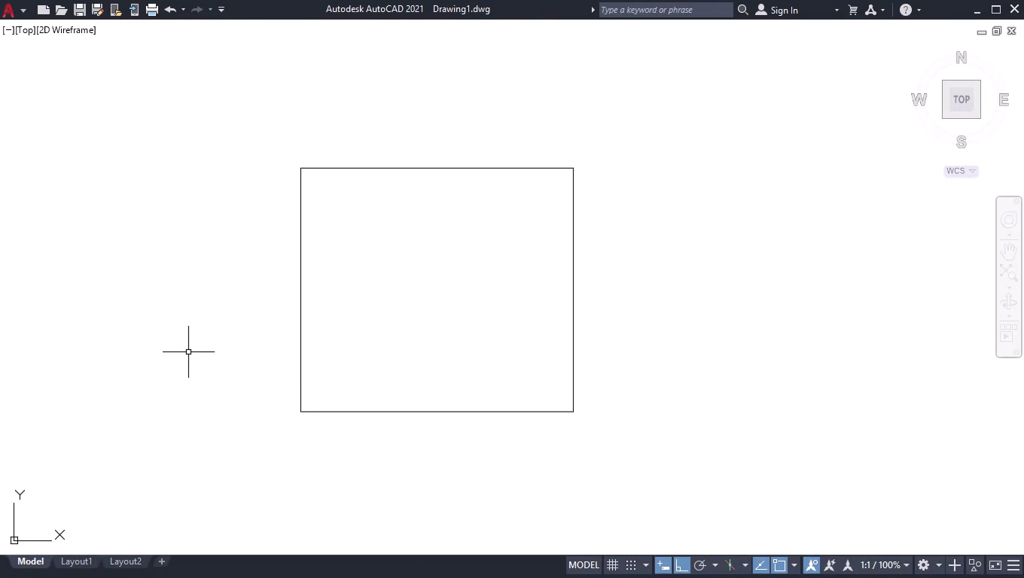
Zoom in and pan so the floor outline is large and centred on screen.
scroll(up, 3)
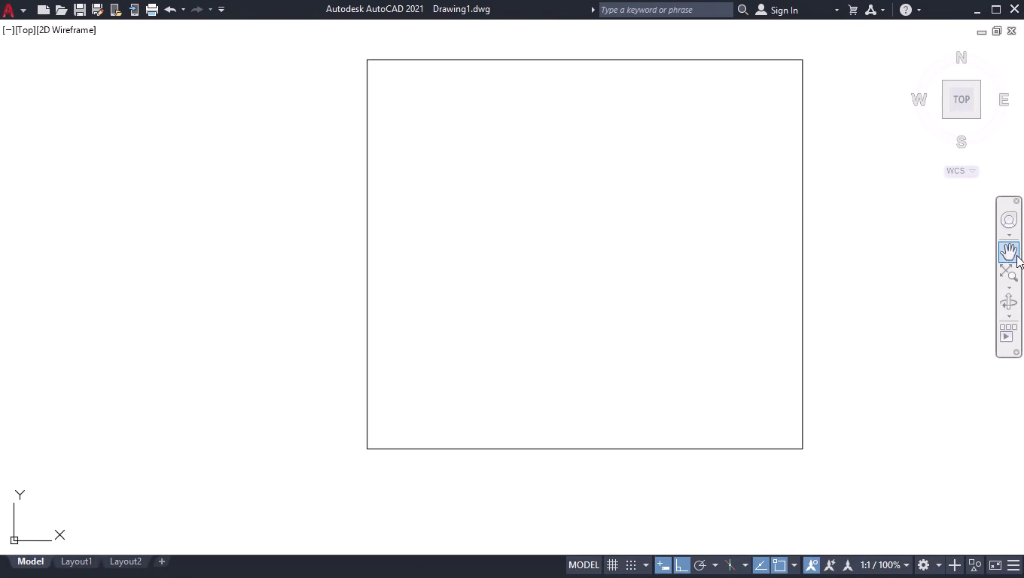
click(1017, 256)
drag(960, 251, 917, 275)
key(Return)
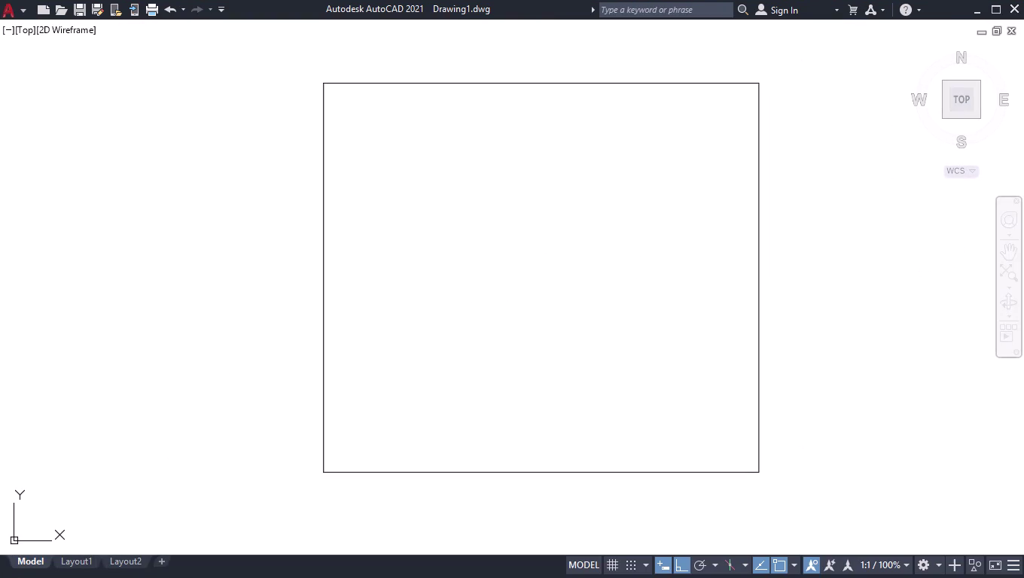
key(space)
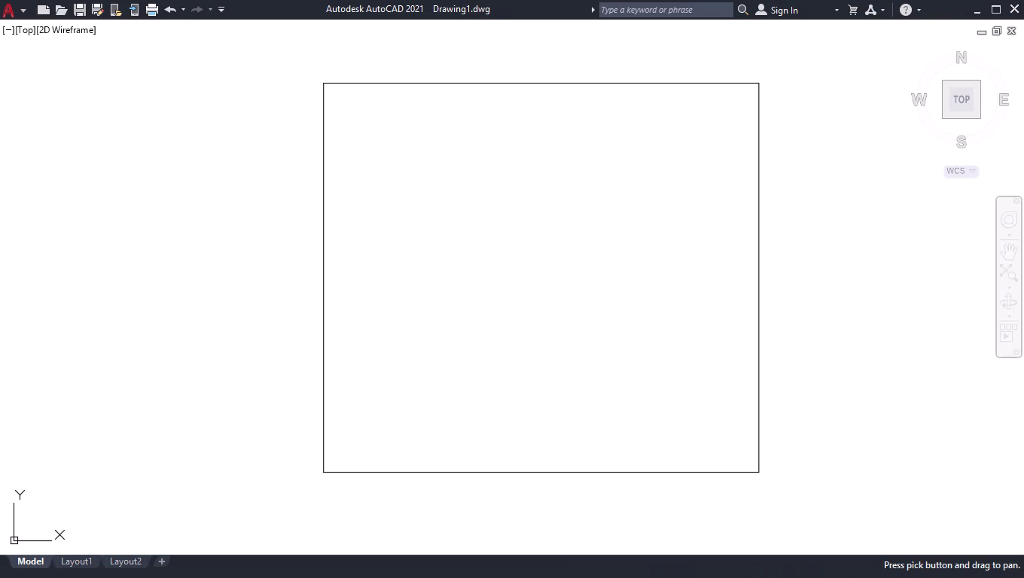
key(space)
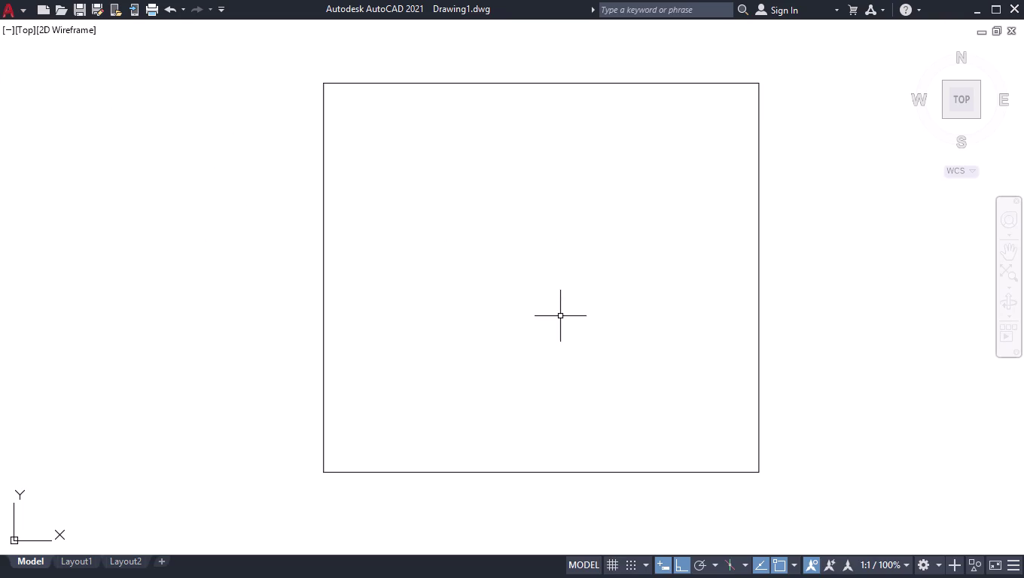
Start and cancel the Offset command while selecting and clearing the outline.
text(off)
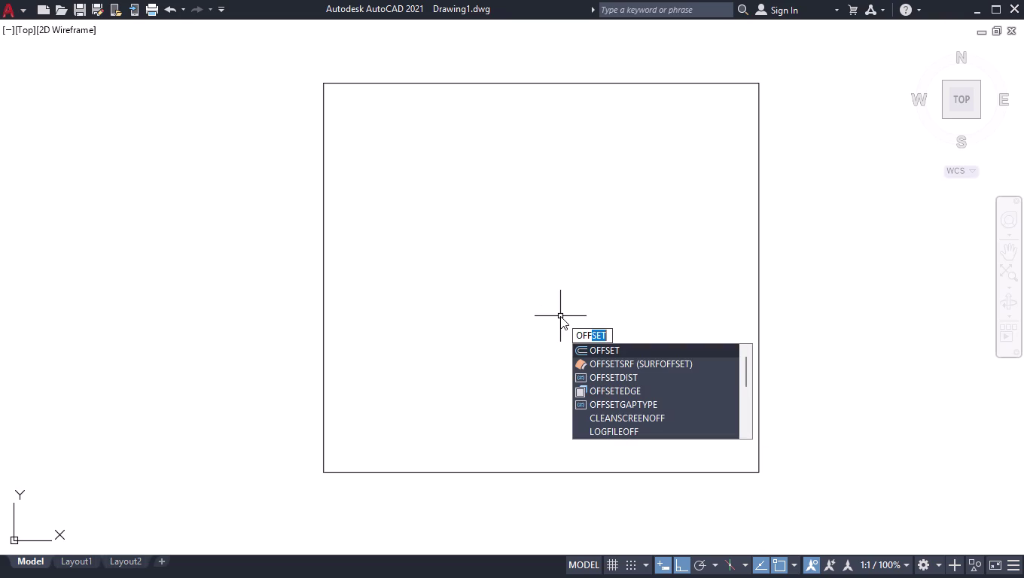
key(Return)
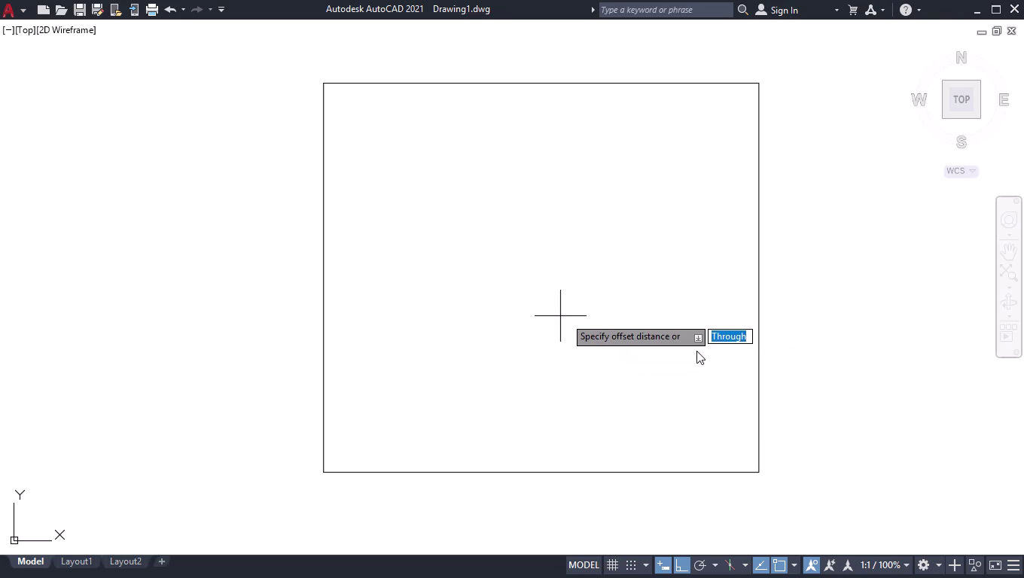
key(space)
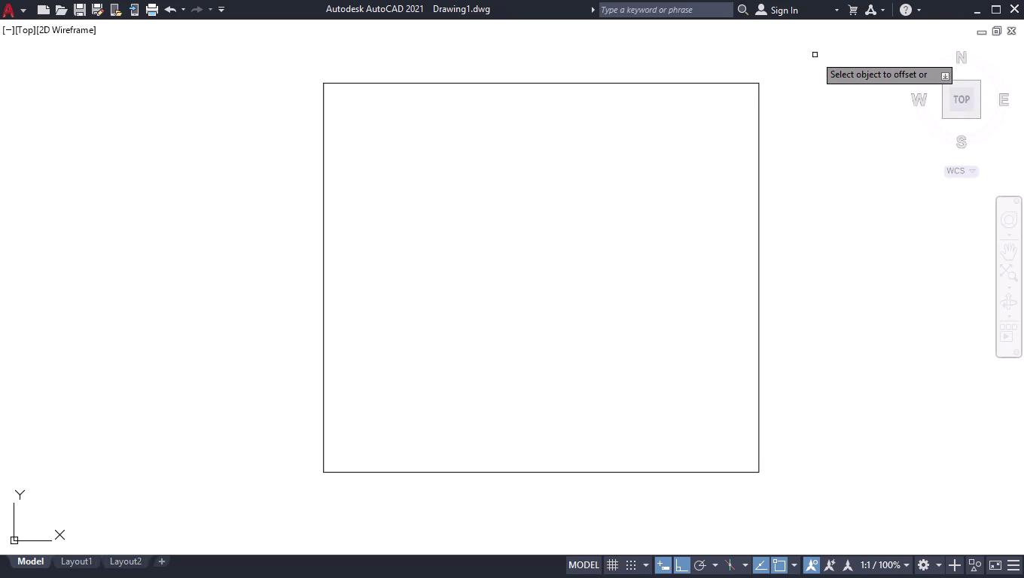
key(space)
click(788, 44)
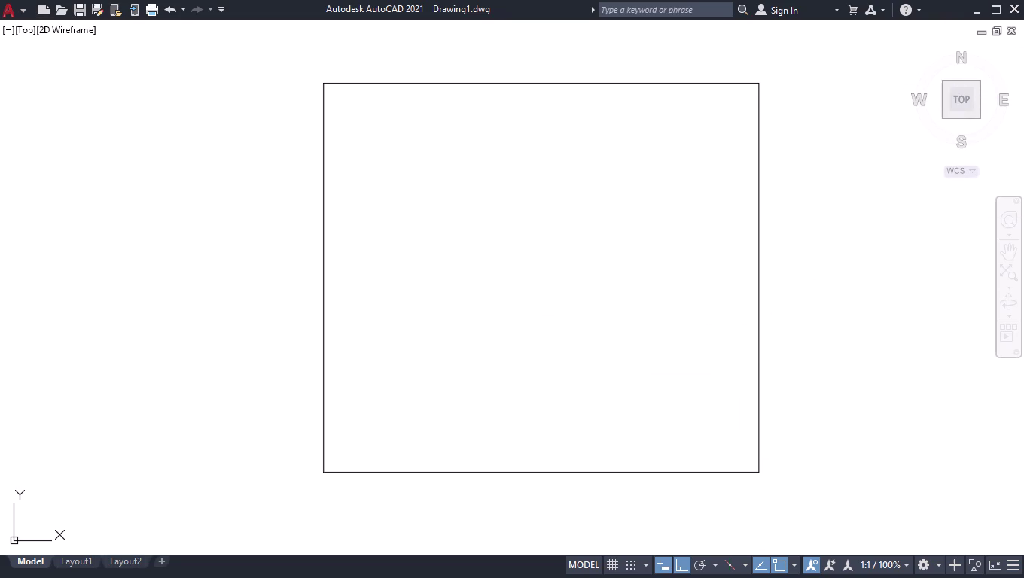
click(286, 545)
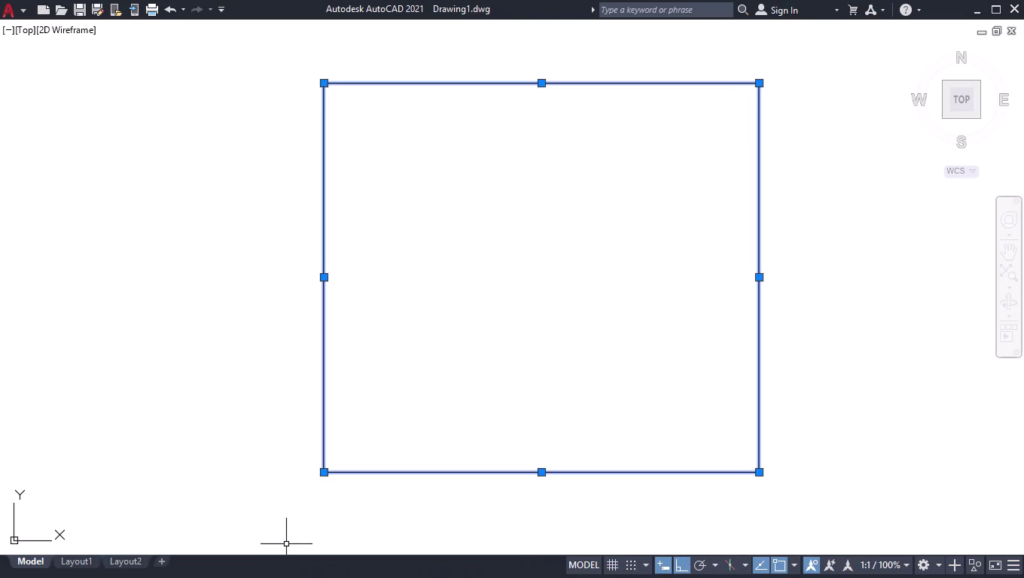
key(j)
key(Return)
drag(836, 187, 831, 198)
click(571, 357)
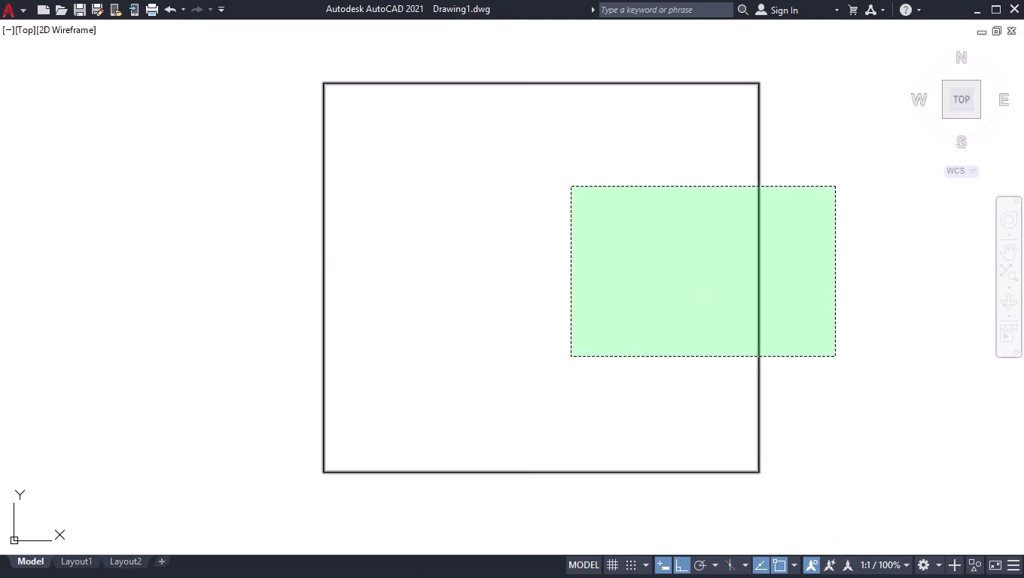
Offset the floor outline inward by 1'7.5" and pick the new inner line.
text(off)
key(Return)
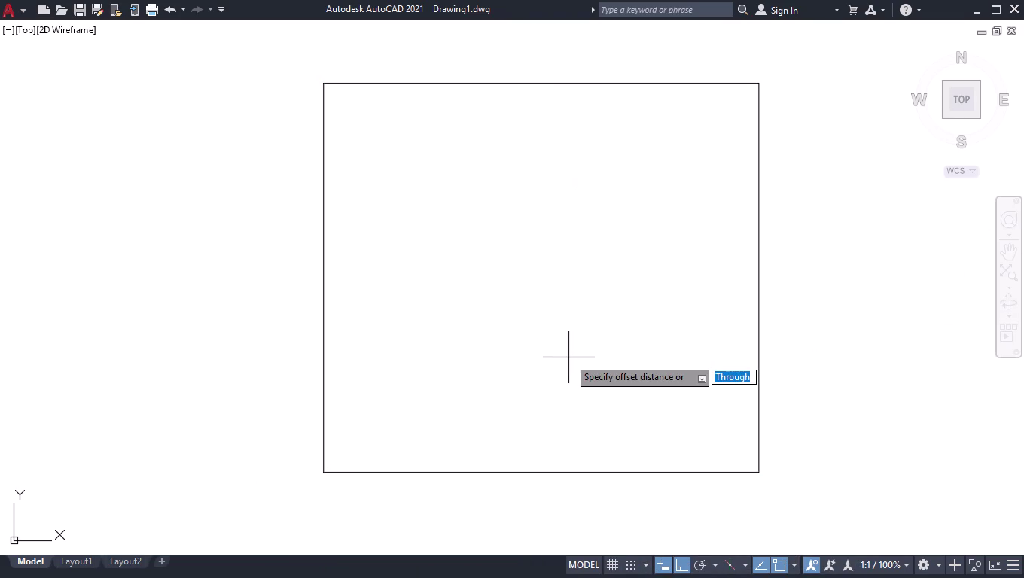
text(1)
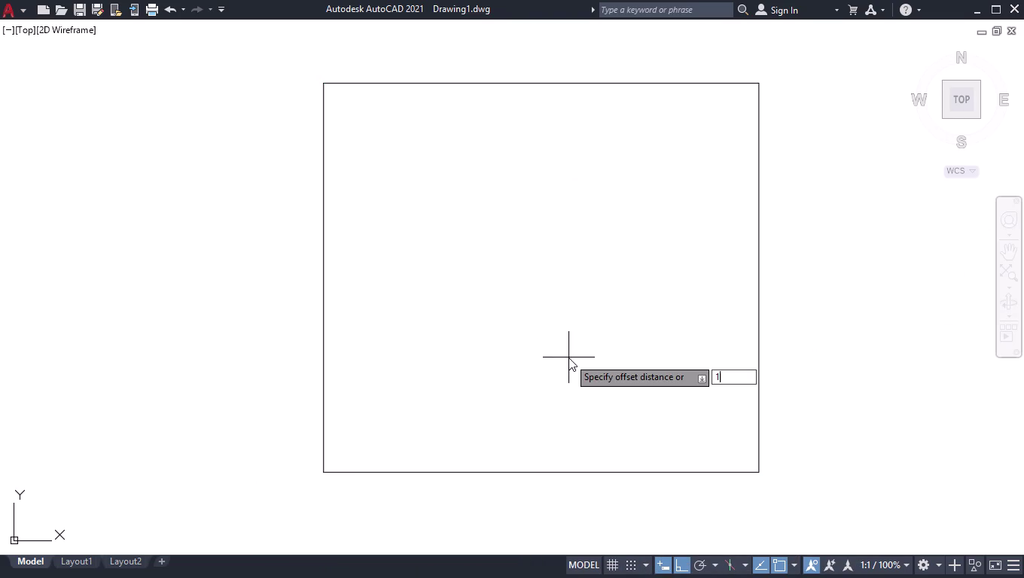
text(')
key(7)
text(.5)
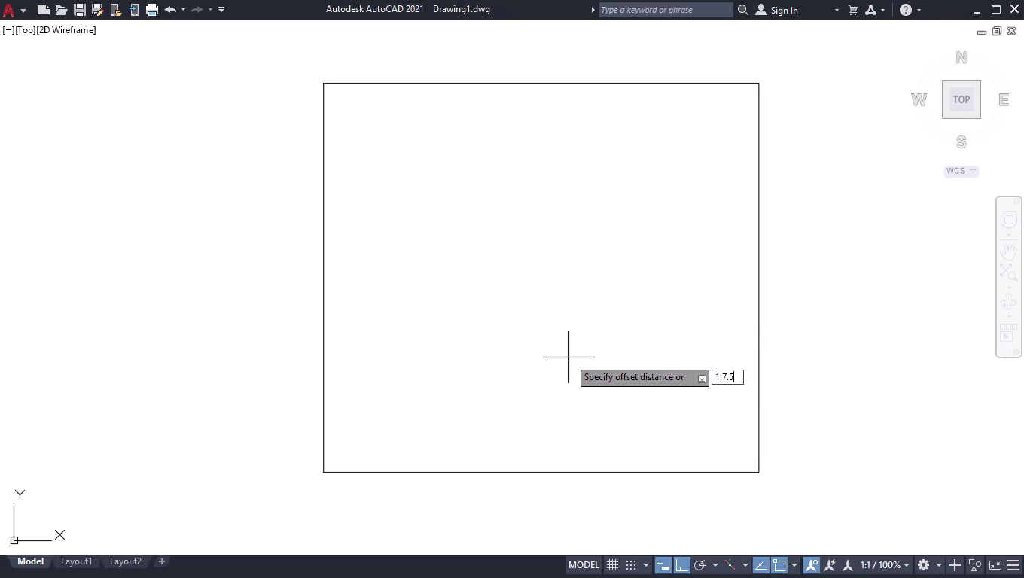
text(")
key(Return)
click(568, 358)
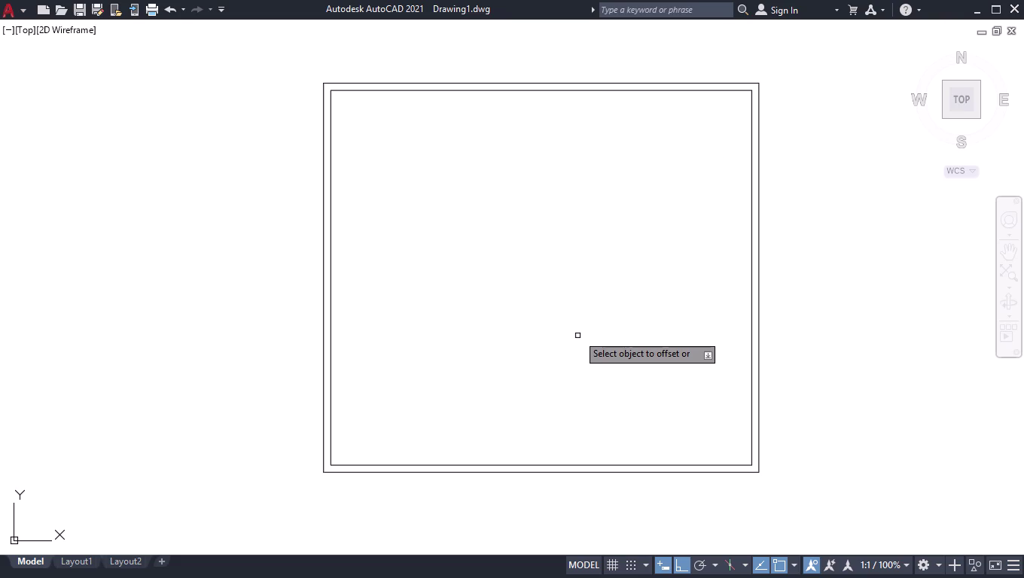
click(579, 90)
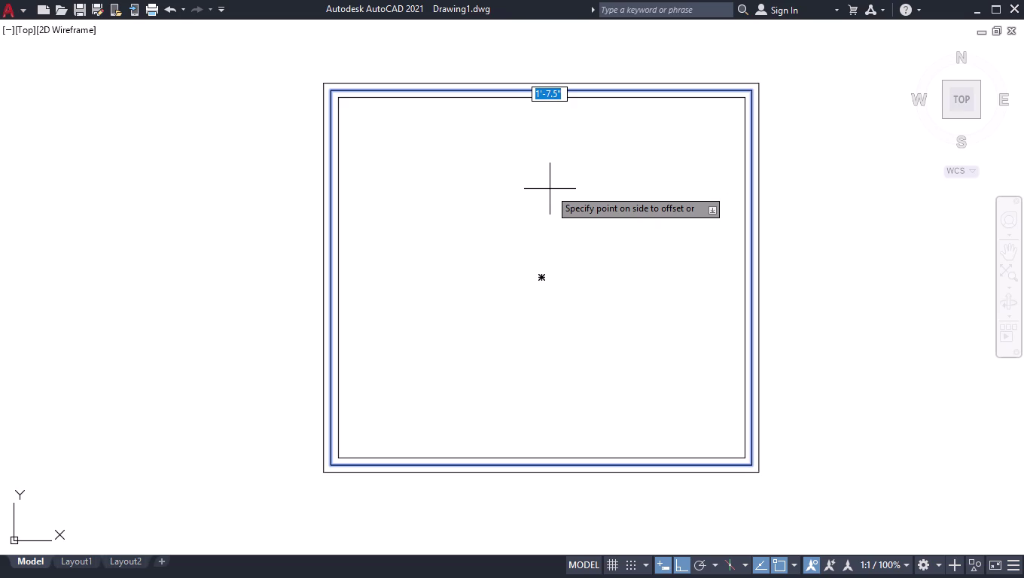
key(2)
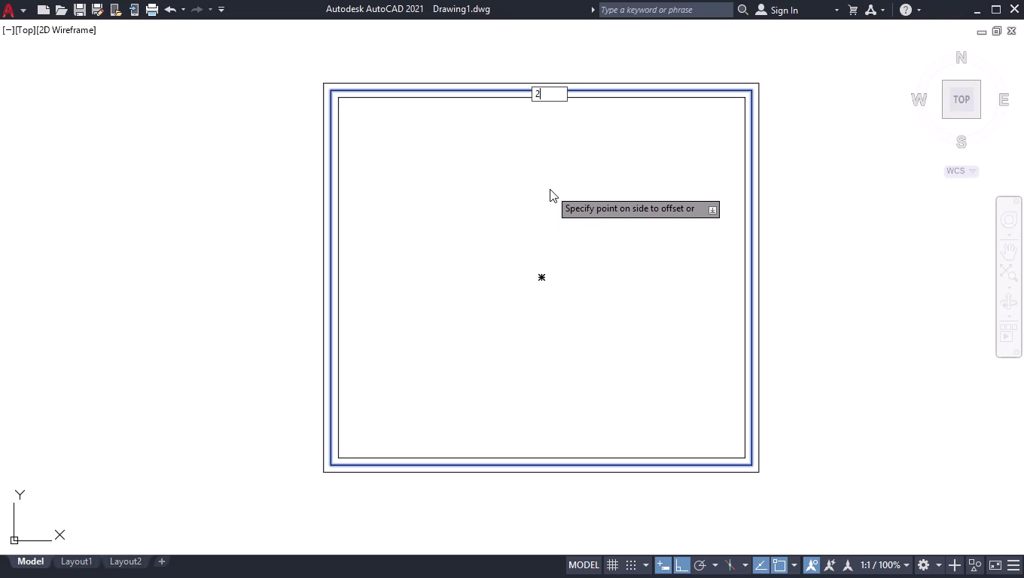
key(space)
Delete the stray inner lines near the top of the floor plan.
scroll(up, 3)
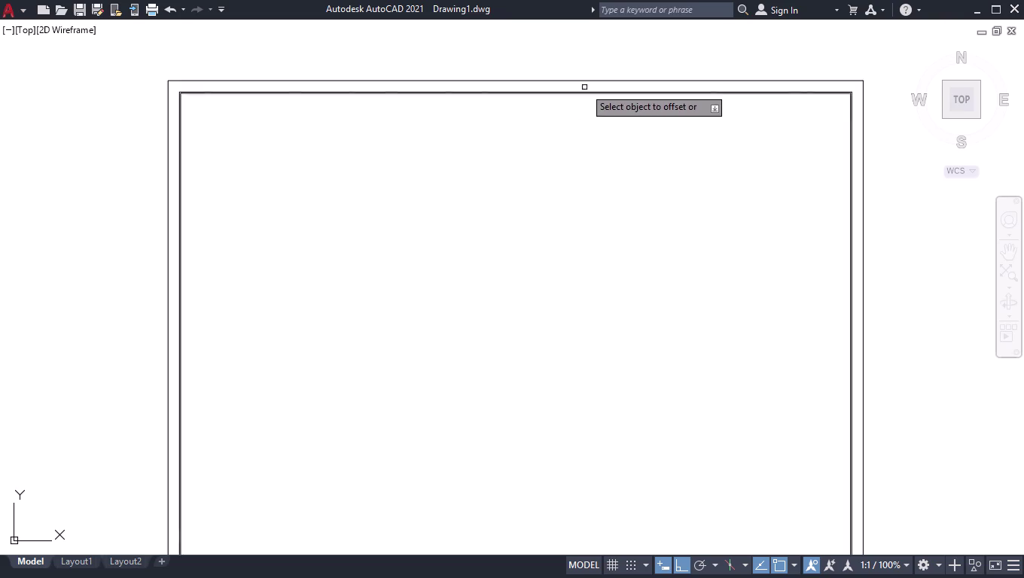
scroll(up, 3)
key(space)
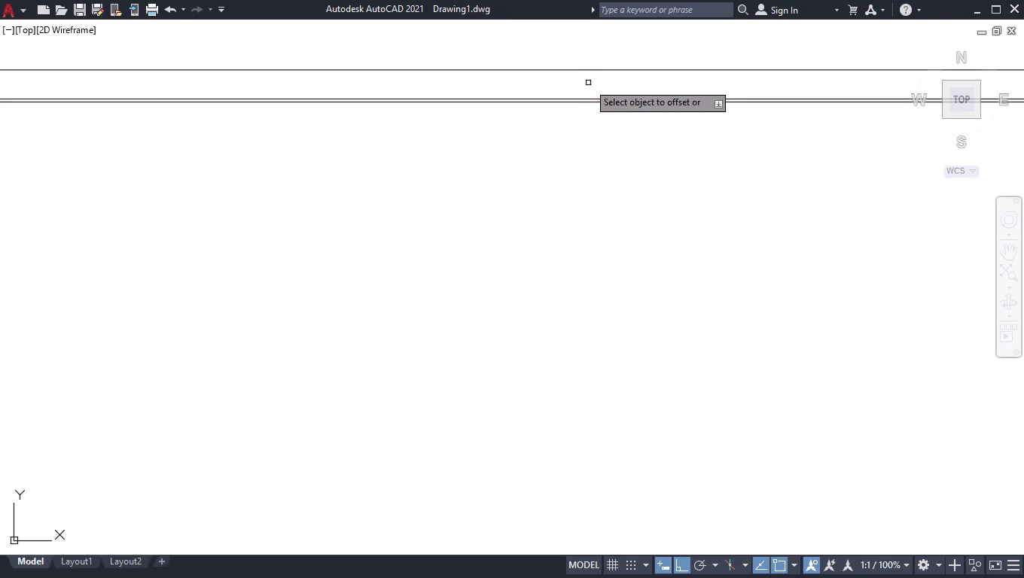
click(701, 62)
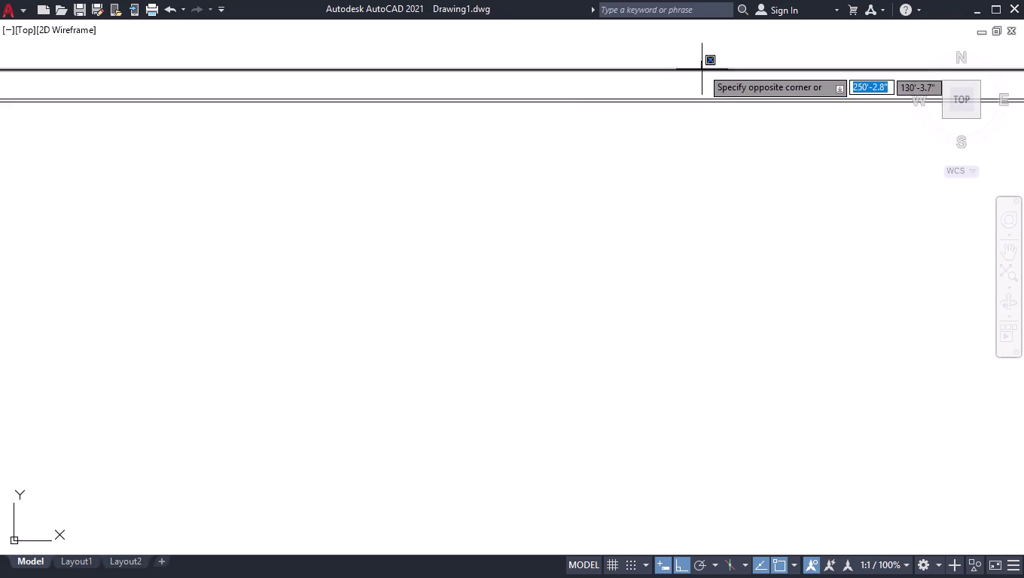
click(703, 66)
click(700, 80)
click(668, 134)
key(Delete)
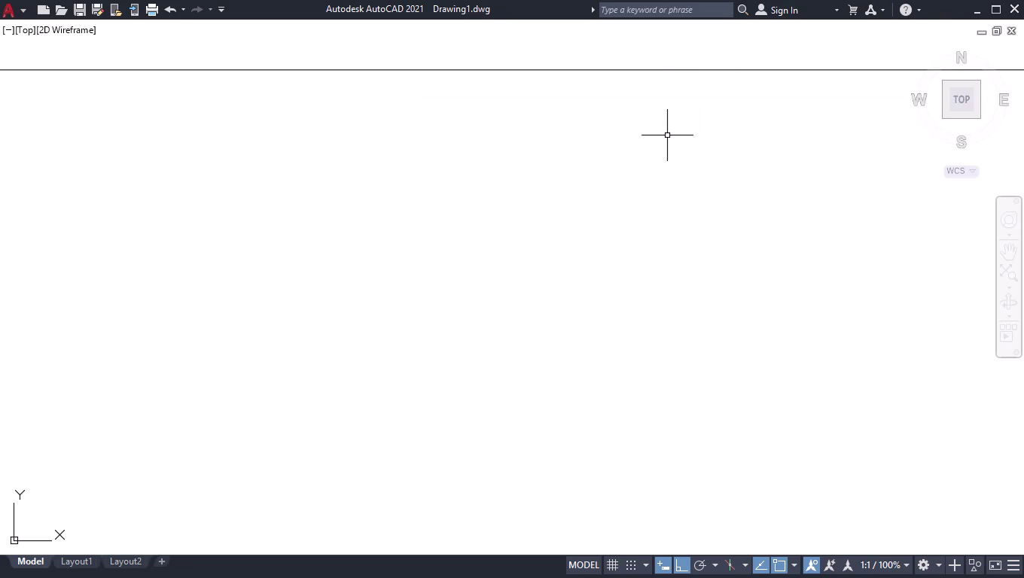
Offset the top wall line 4.5" downward.
click(691, 56)
click(601, 119)
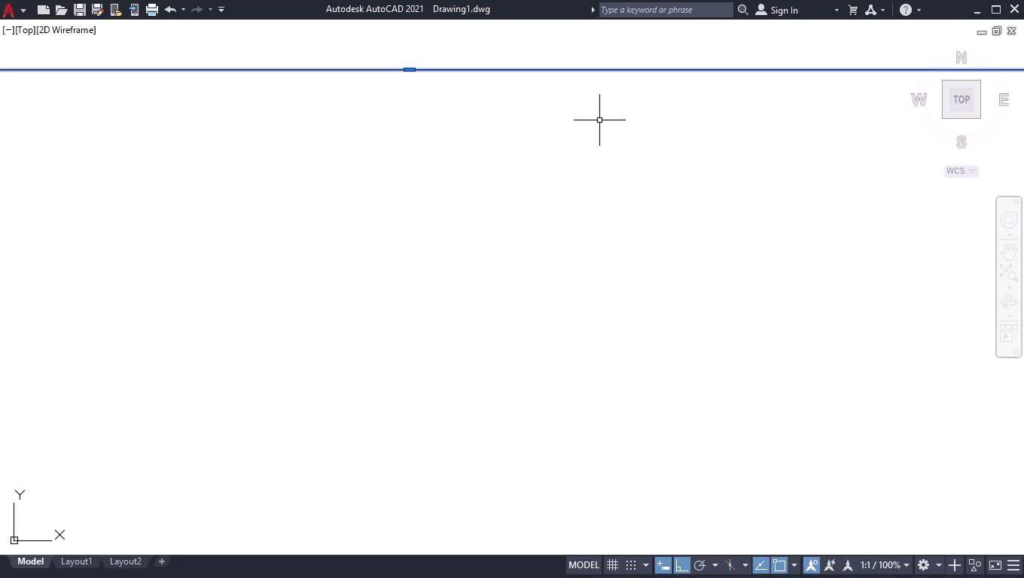
text(off)
key(Return)
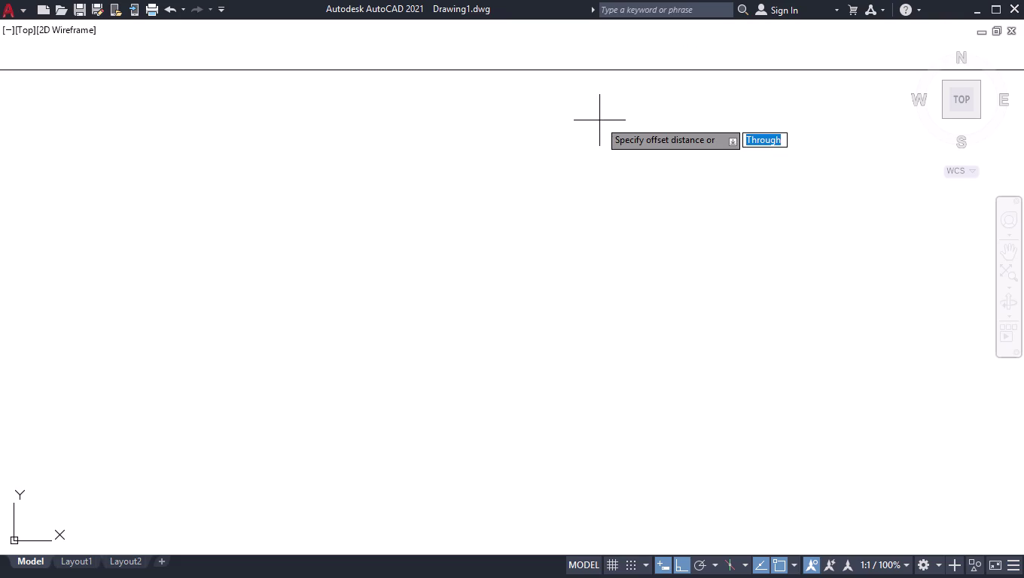
text(4.5")
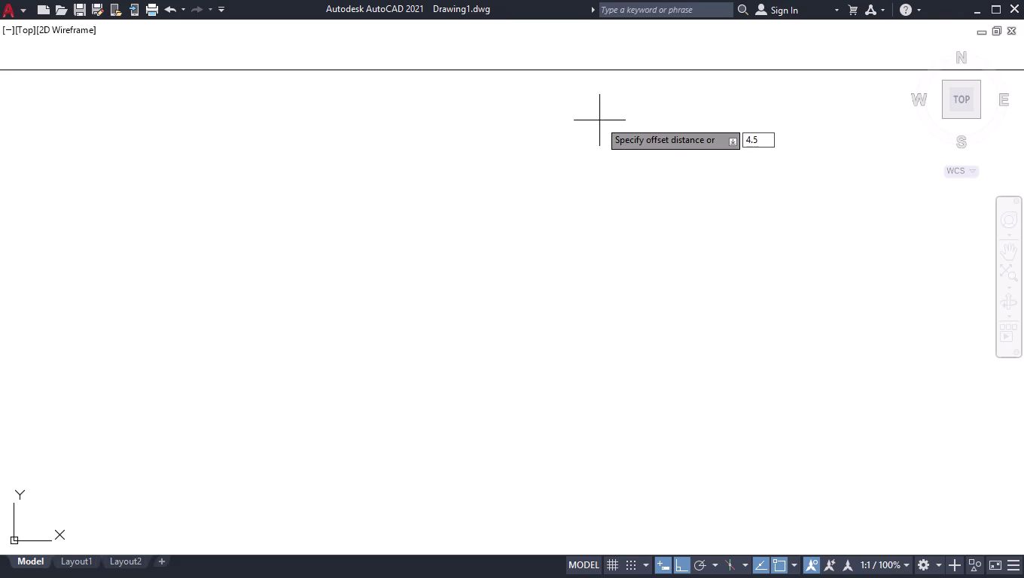
key(Return)
click(584, 125)
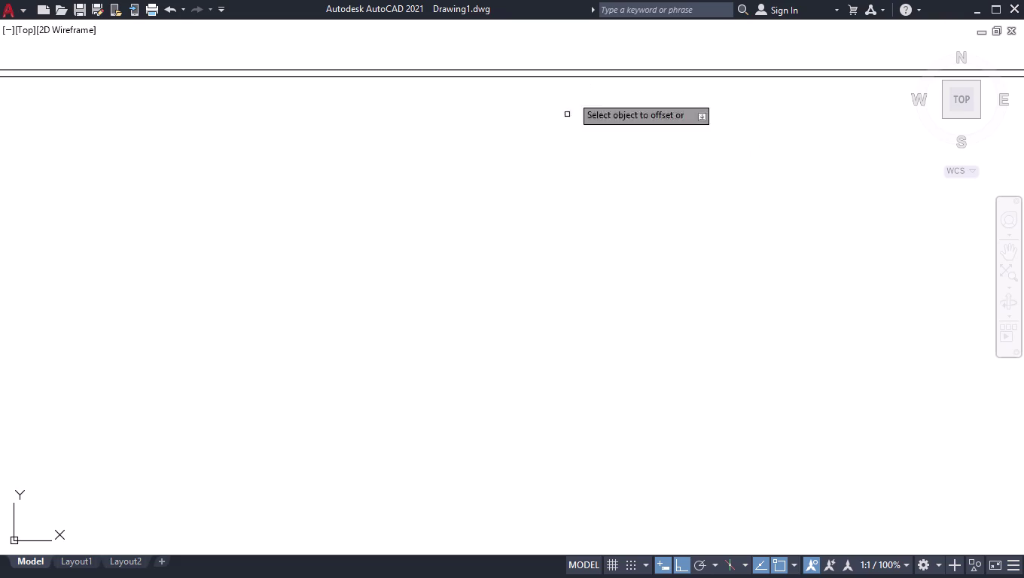
click(579, 71)
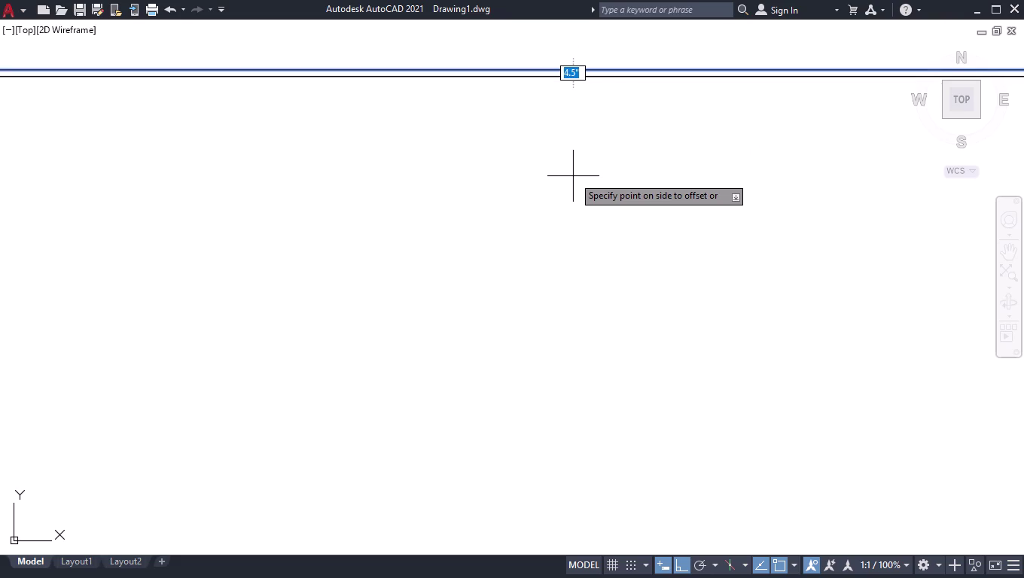
key(space)
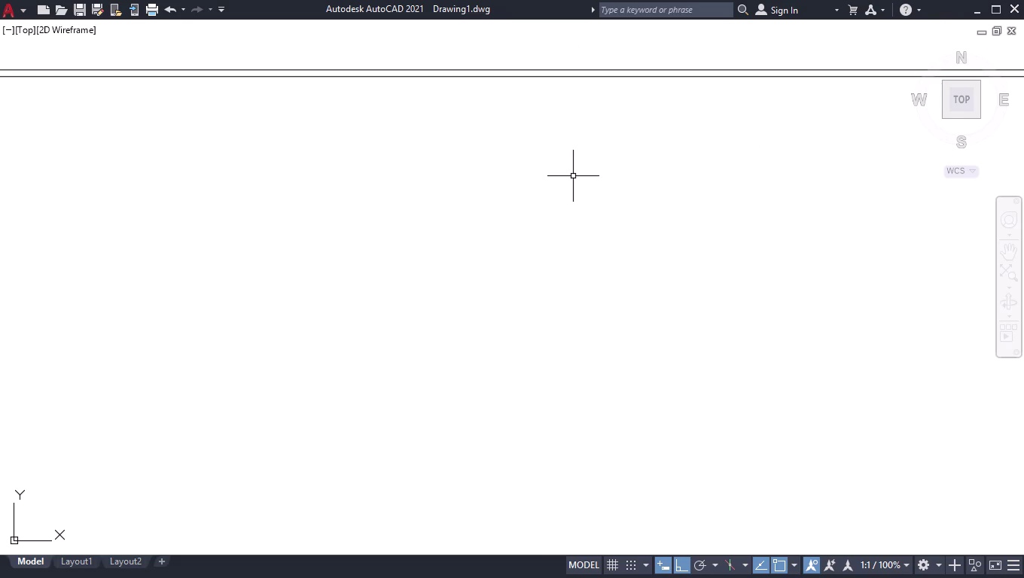
Offset the lower top wall line 1'7.5" down, then that copy 9" further.
key(space)
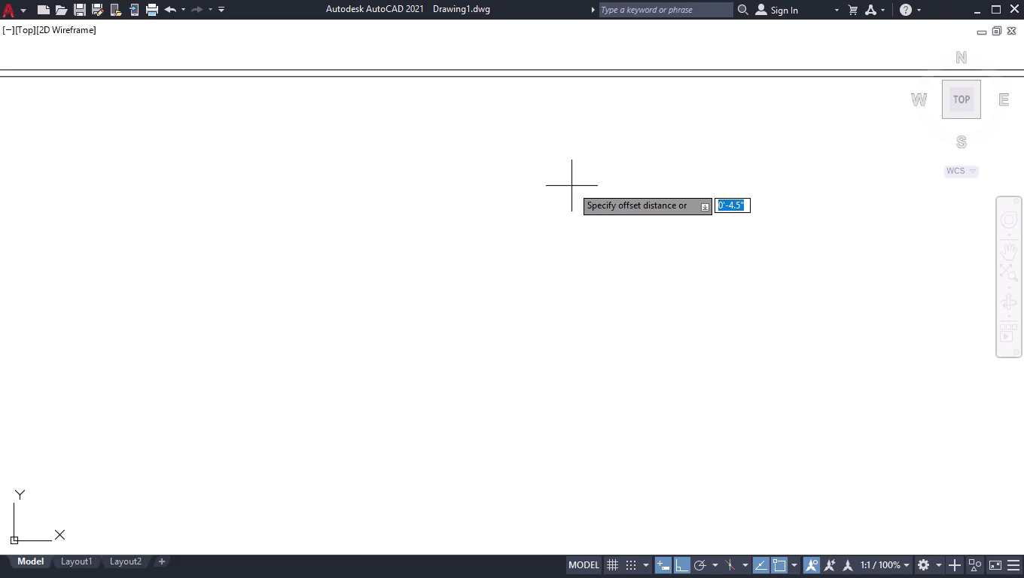
text(1')
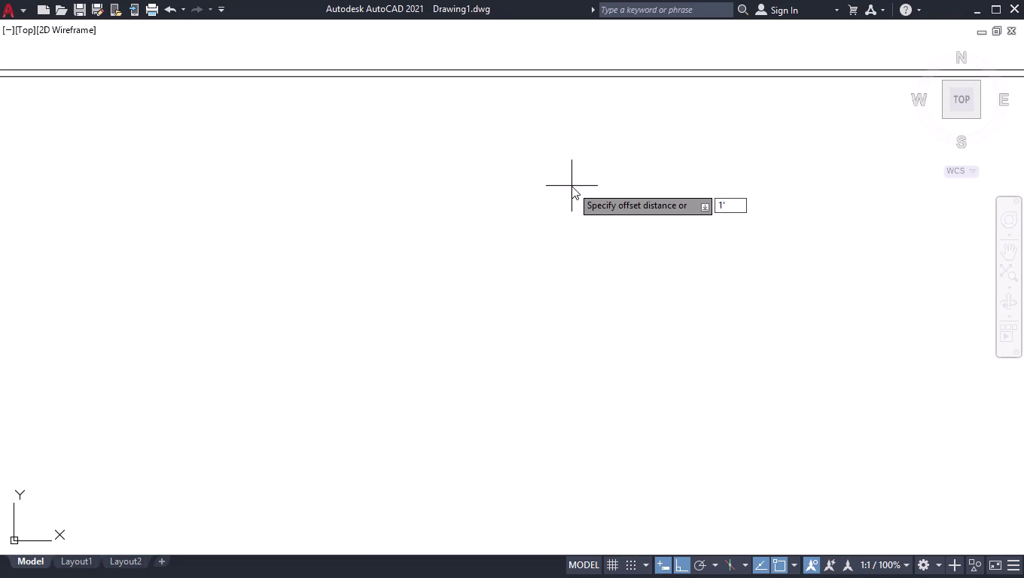
text(7.5)
text(")
key(Return)
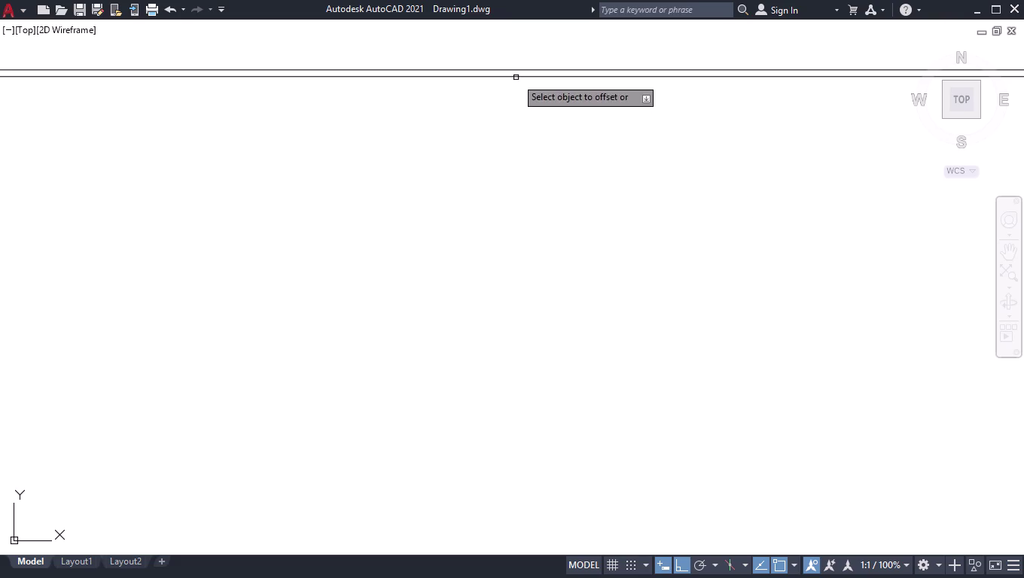
click(516, 78)
click(531, 165)
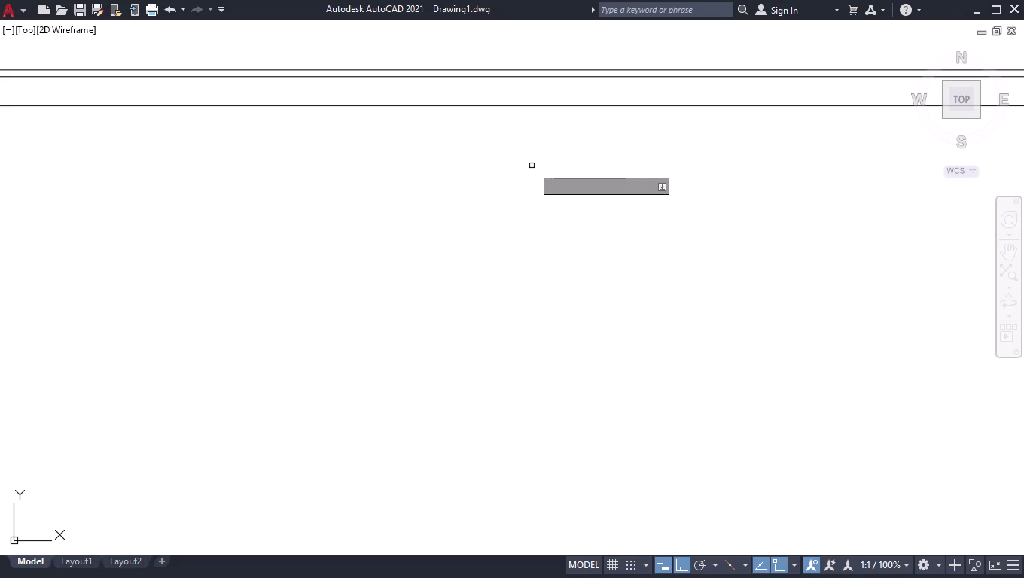
click(519, 106)
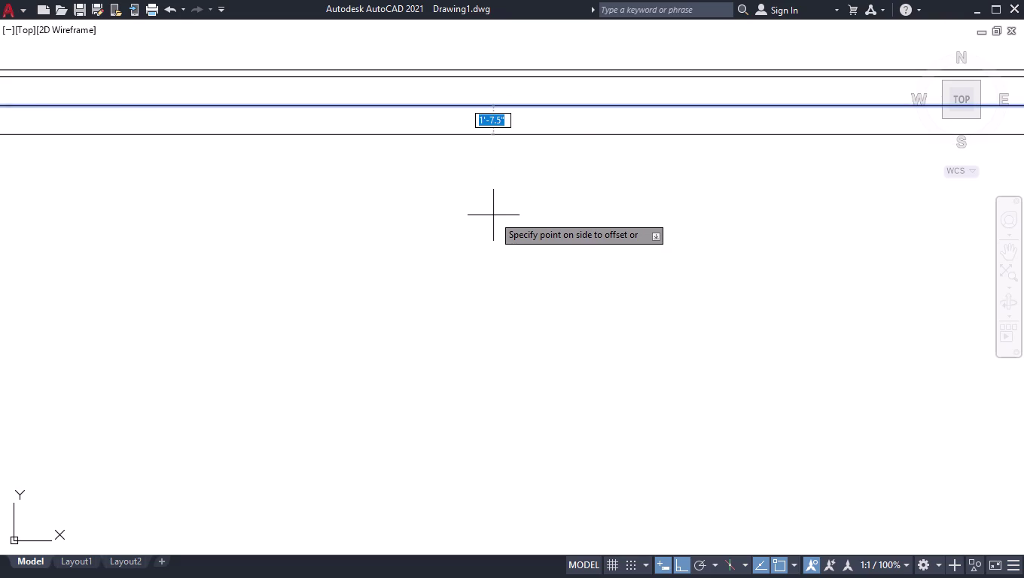
text(9")
key(Return)
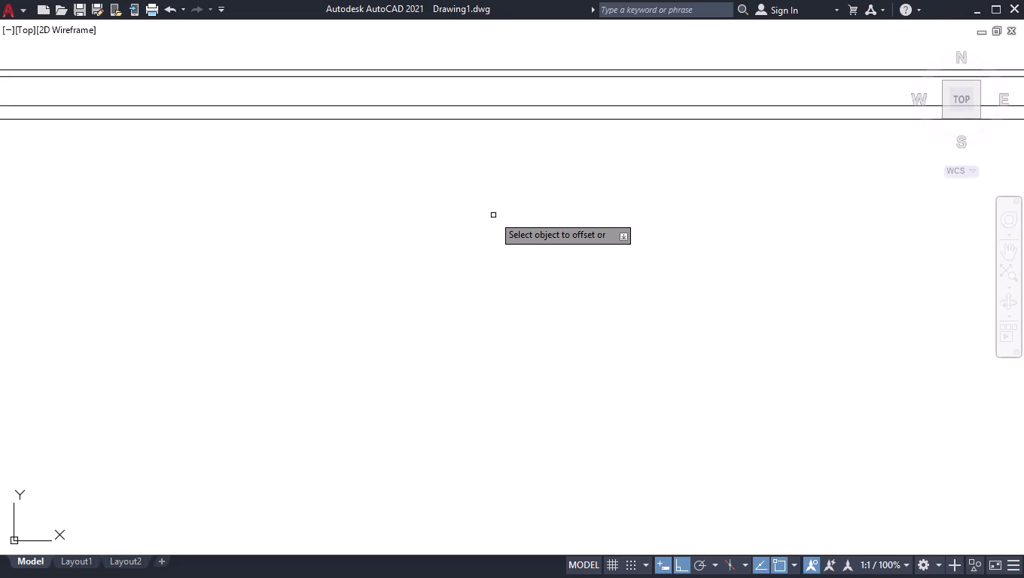
Offset the inner outline 2'3" inward to form a new inner rectangle.
scroll(down, 3)
scroll(down, 3)
scroll(up, 3)
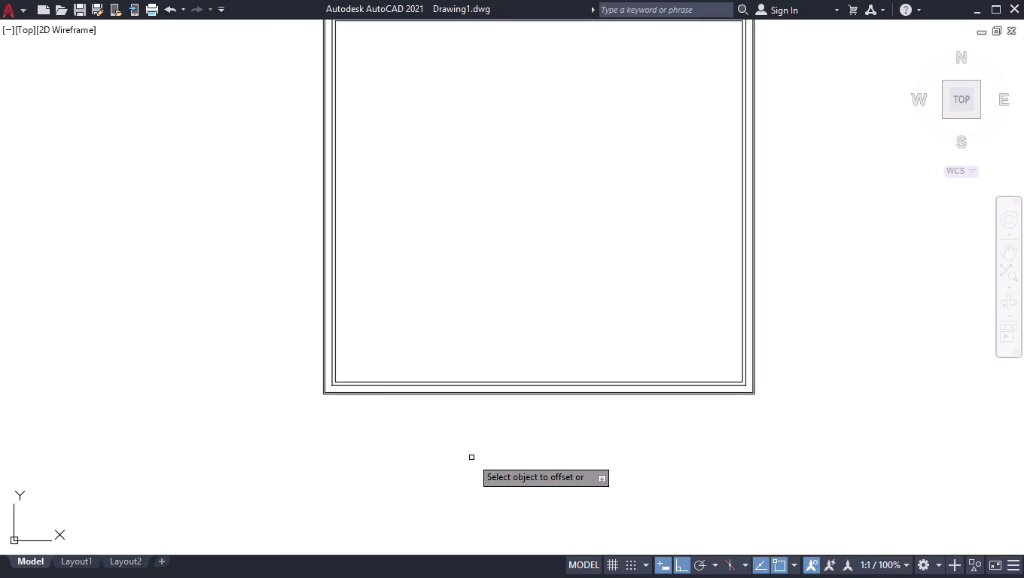
scroll(down, 3)
scroll(up, 3)
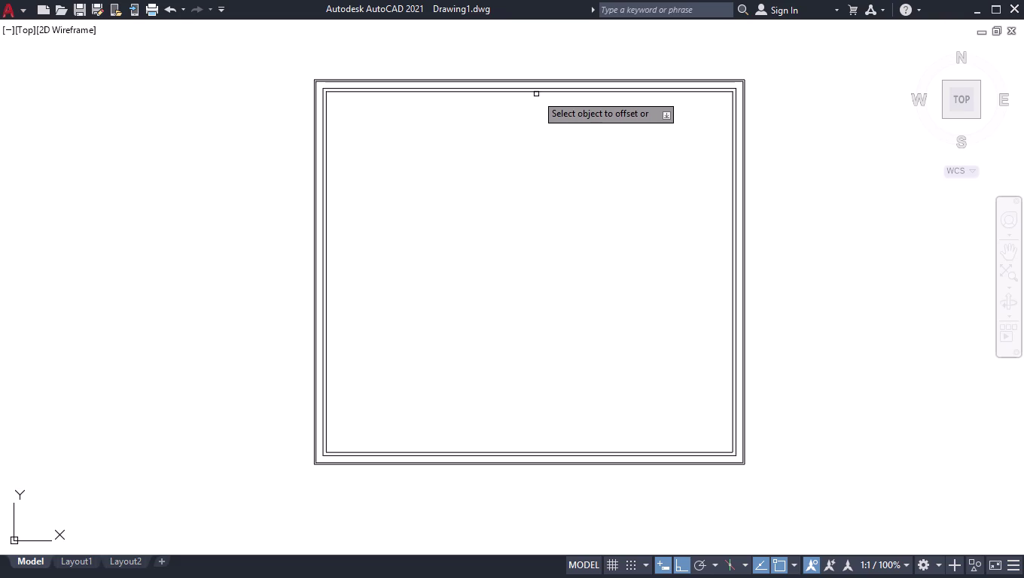
click(536, 91)
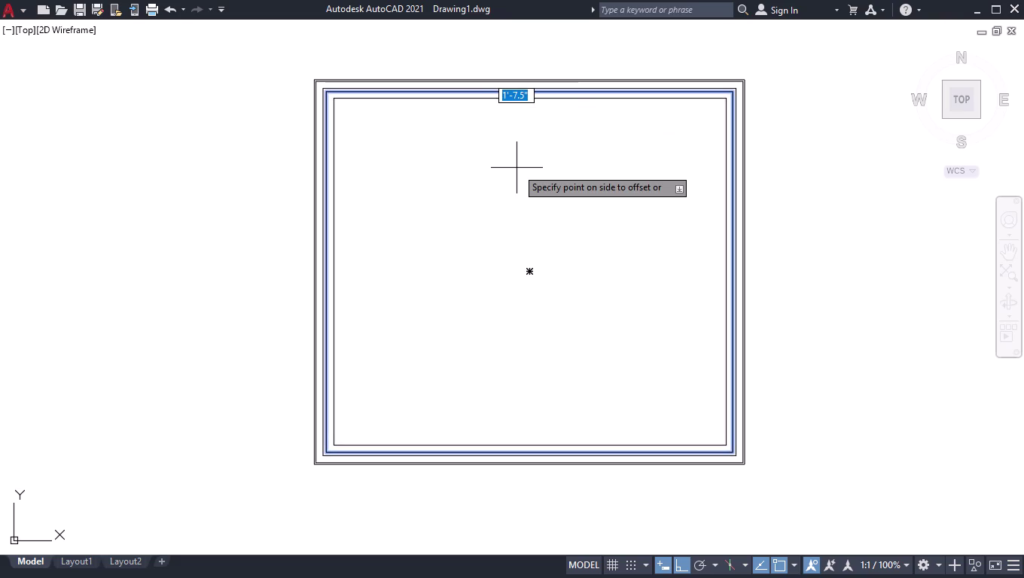
text(2'3")
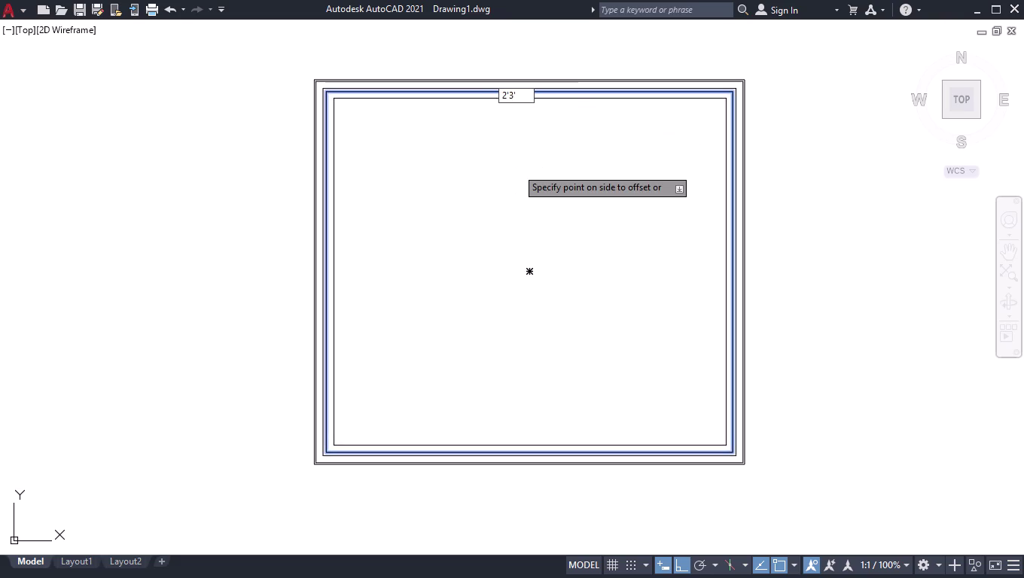
key(Return)
key(Return)
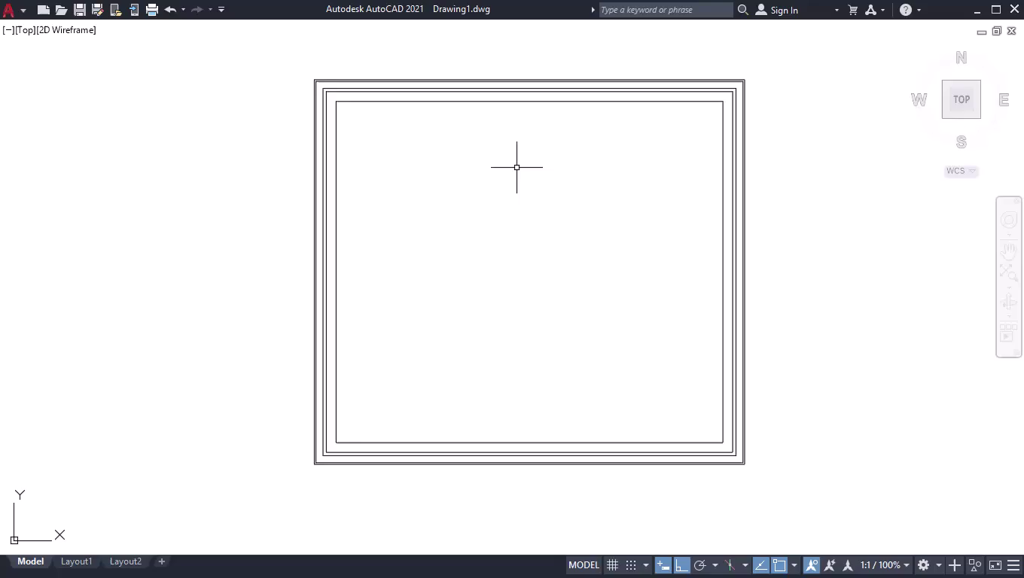
Explode the innermost rectangle into separate lines.
click(536, 96)
click(512, 142)
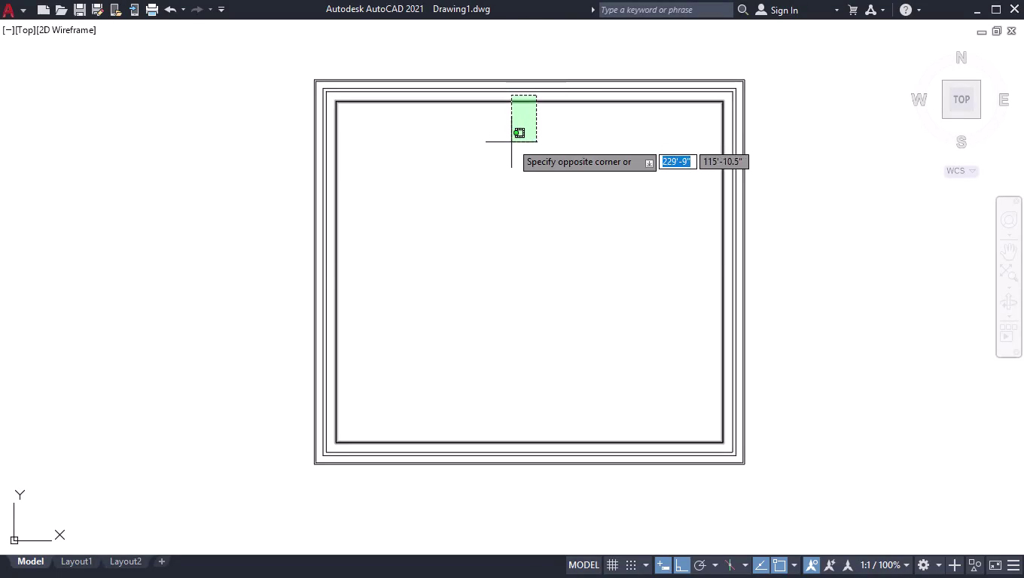
key(e)
key(x)
text(pl)
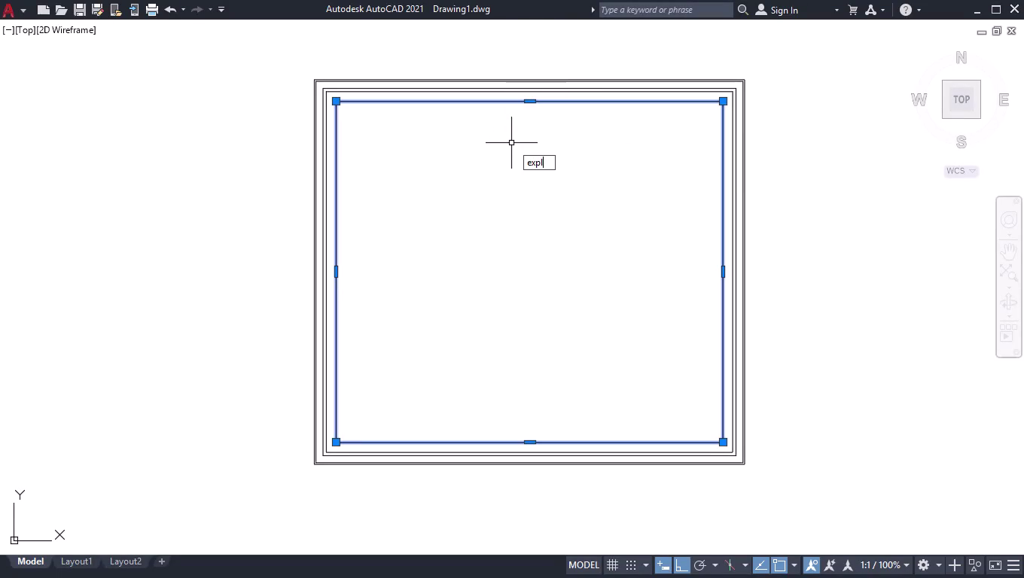
key(Return)
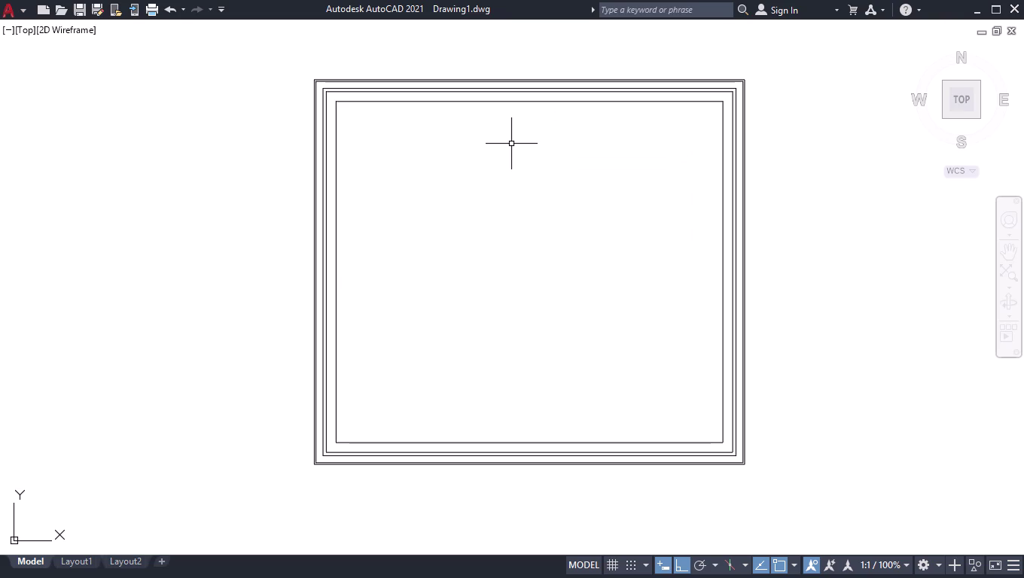
Offset the rectangle's top, left and right lines 2'3" inward.
text(off)
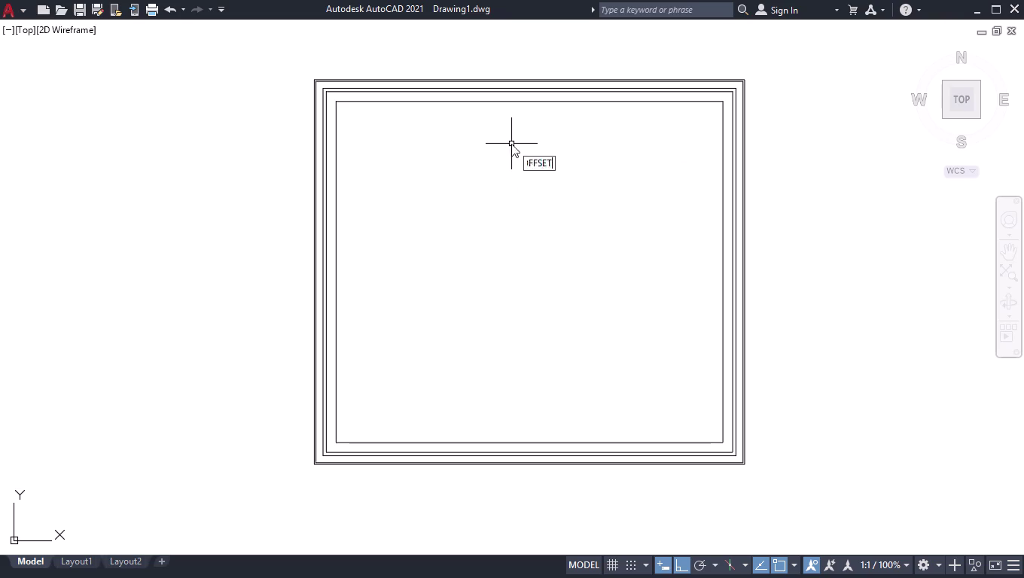
key(Return)
text(2')
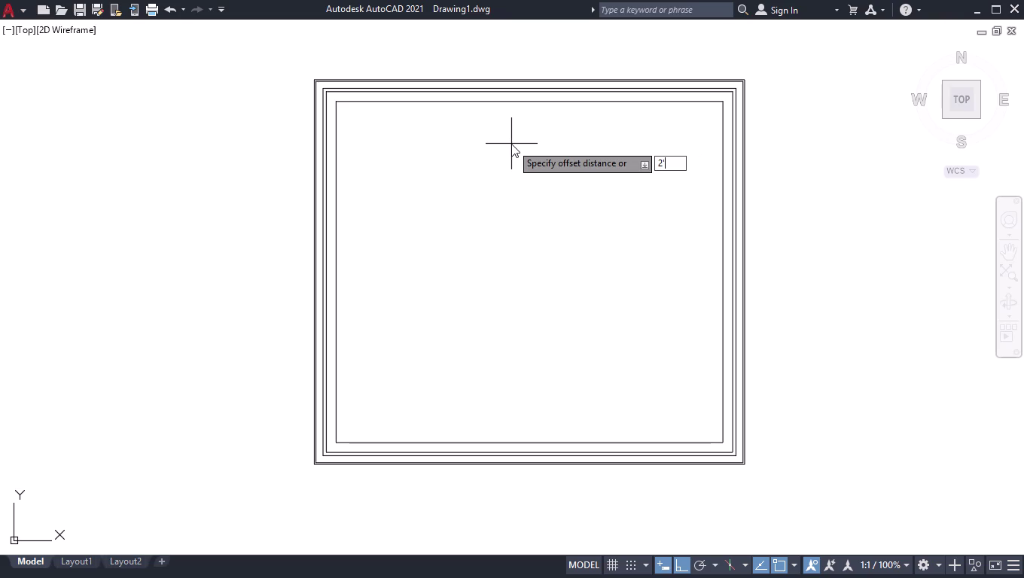
text(3")
key(Return)
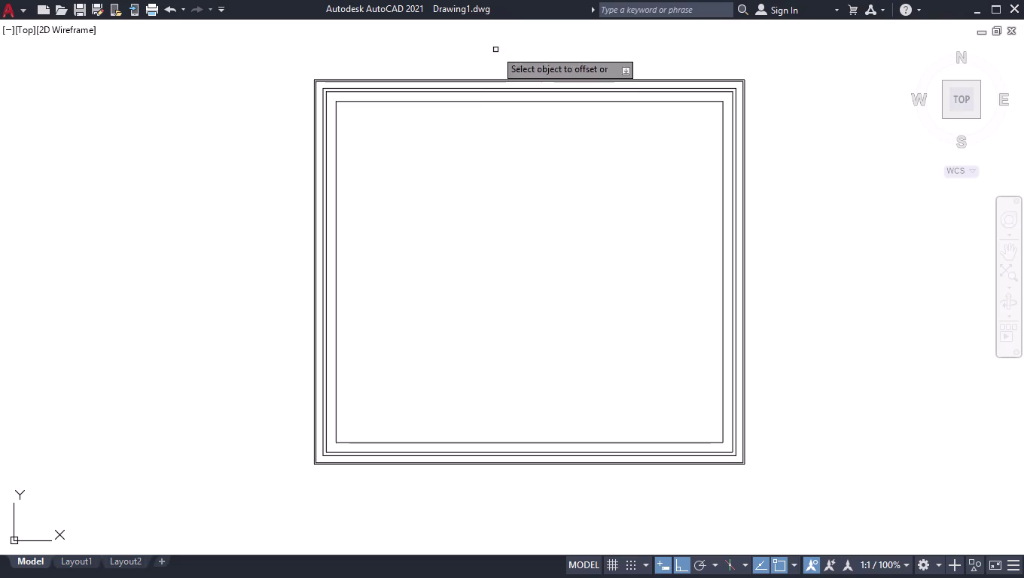
click(478, 101)
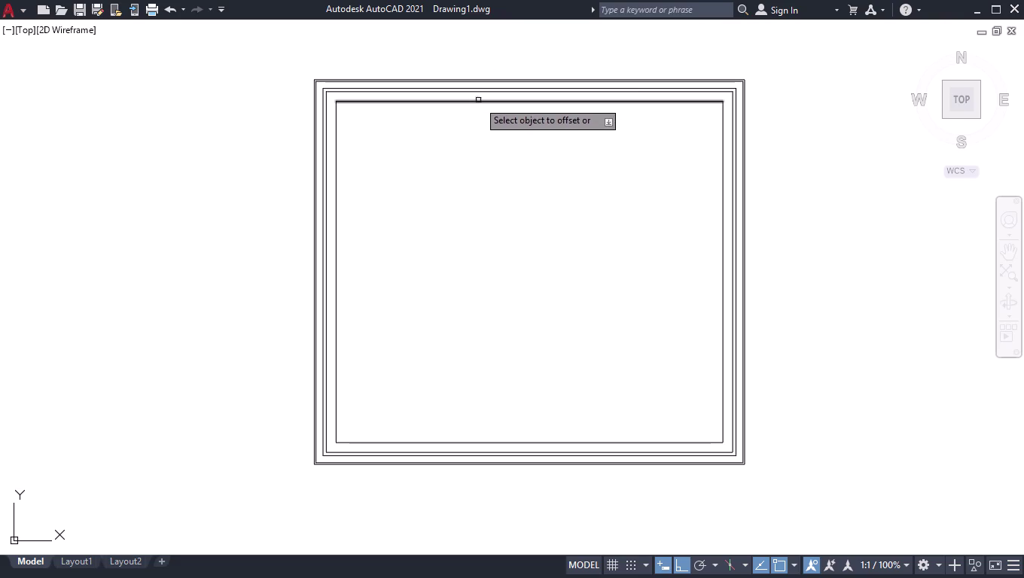
click(475, 168)
drag(336, 190, 336, 190)
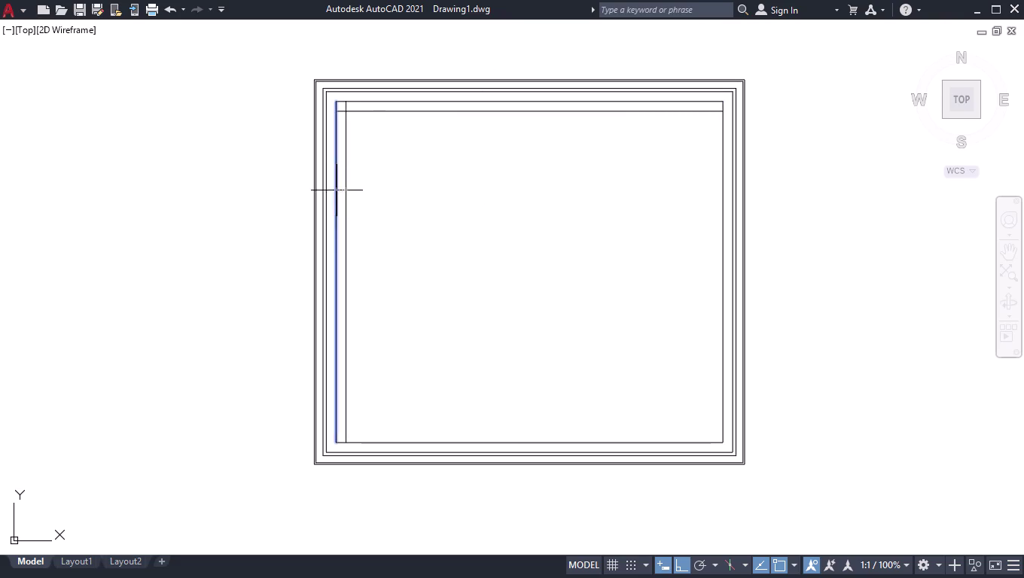
drag(336, 189, 402, 195)
click(402, 195)
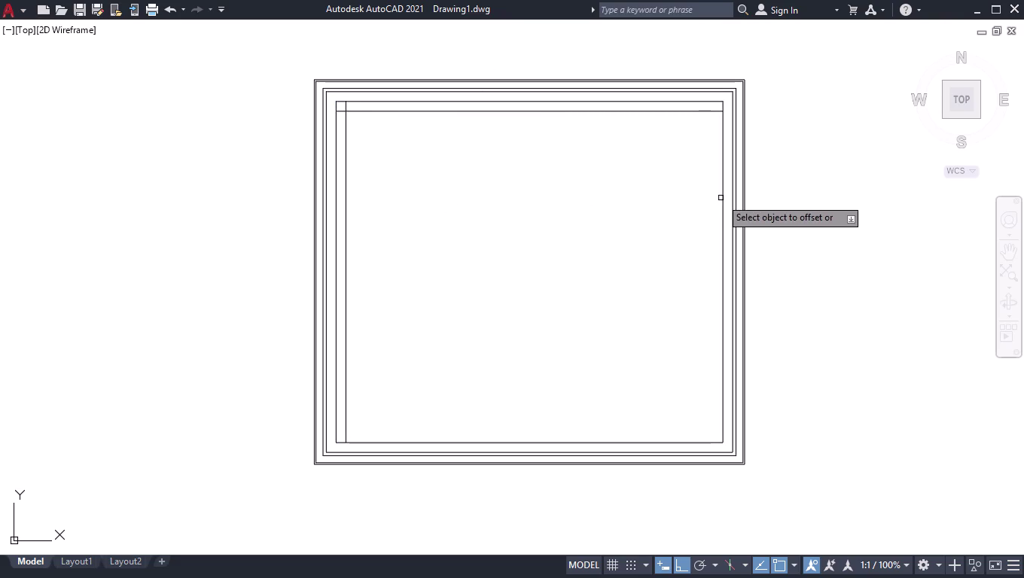
drag(722, 198, 709, 206)
click(640, 215)
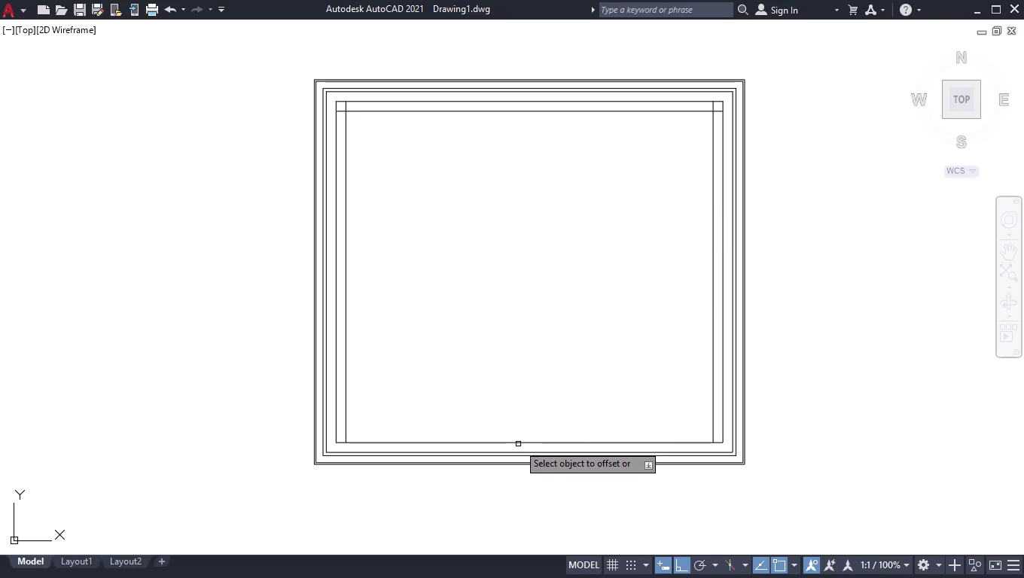
Offset the innermost rectangle's bottom line upward, doubling the frame's fourth side.
scroll(up, 3)
scroll(down, 3)
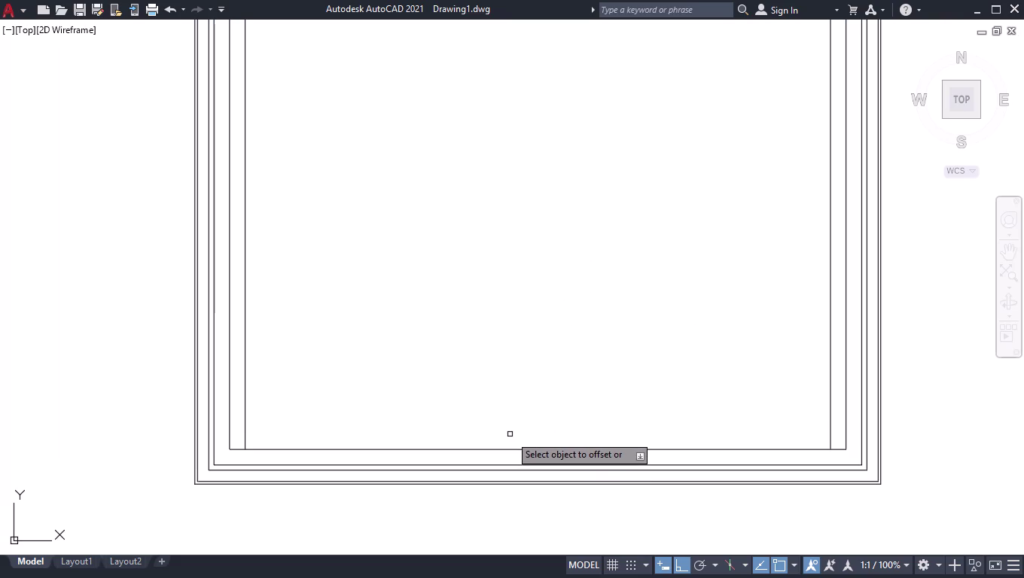
click(506, 447)
click(503, 448)
click(533, 356)
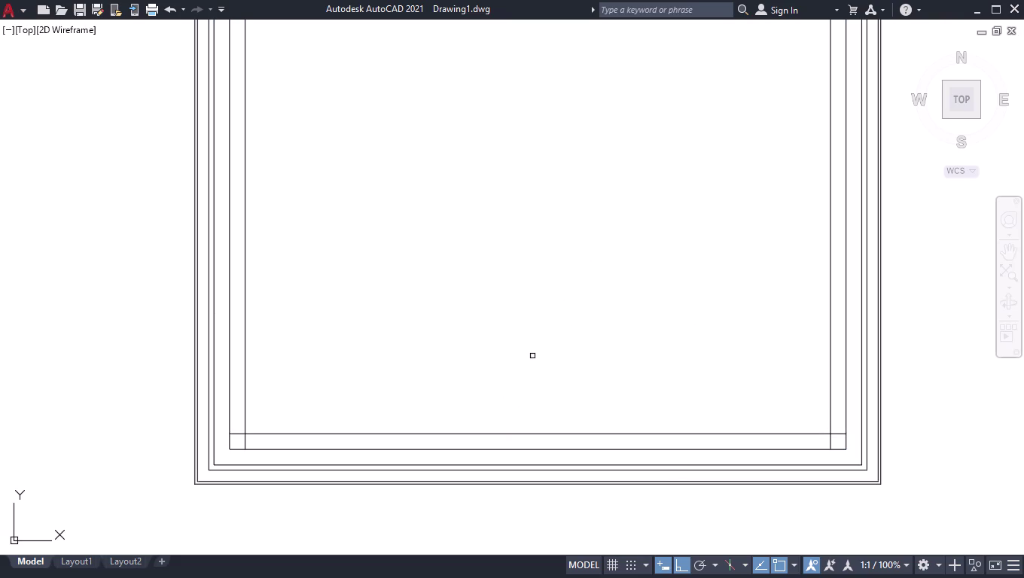
key(Return)
scroll(down, 3)
scroll(up, 3)
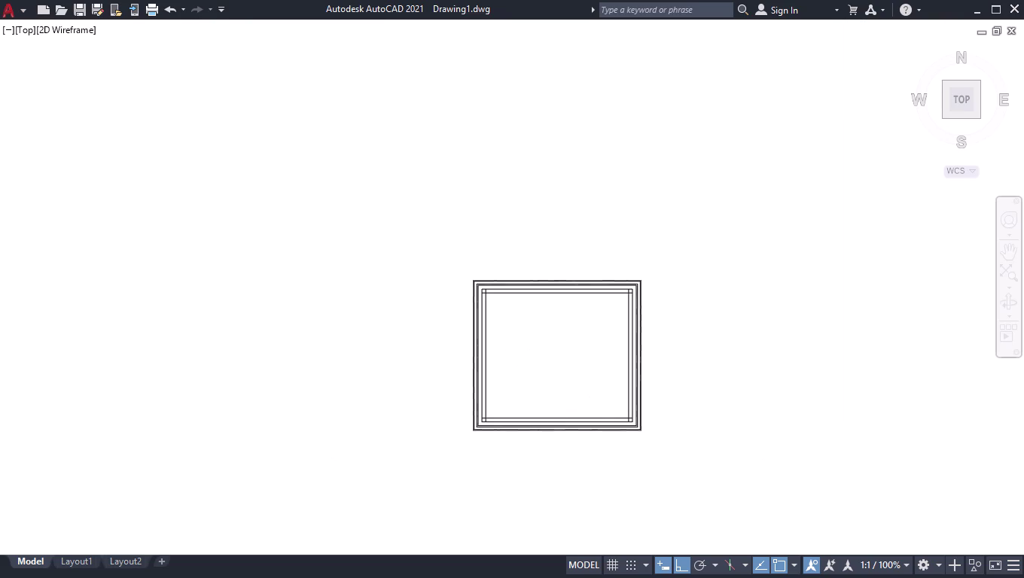
scroll(down, 3)
scroll(up, 3)
scroll(up, 3)
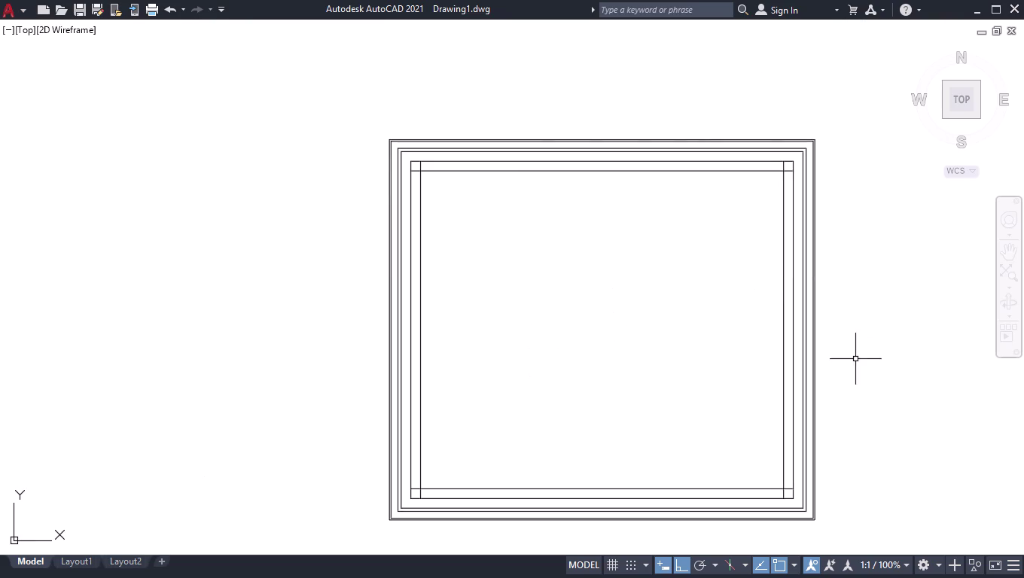
scroll(up, 3)
scroll(down, 3)
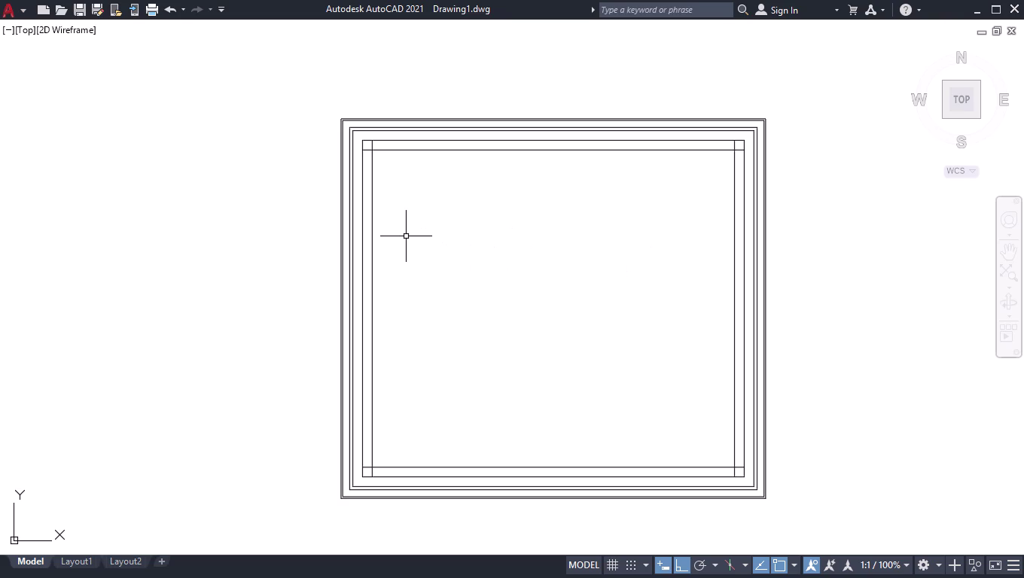
key(l)
key(Return)
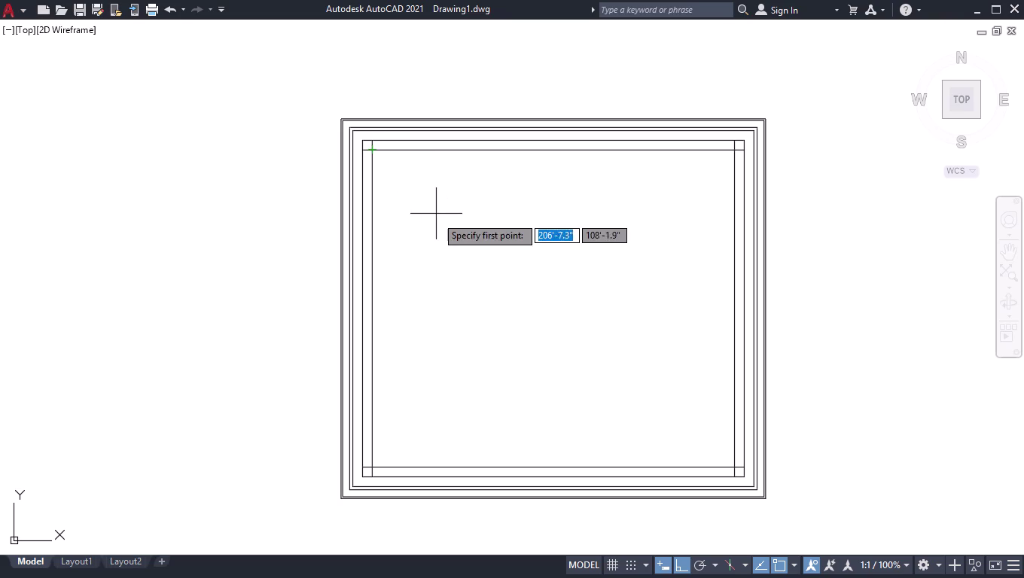
key(space)
text(o)
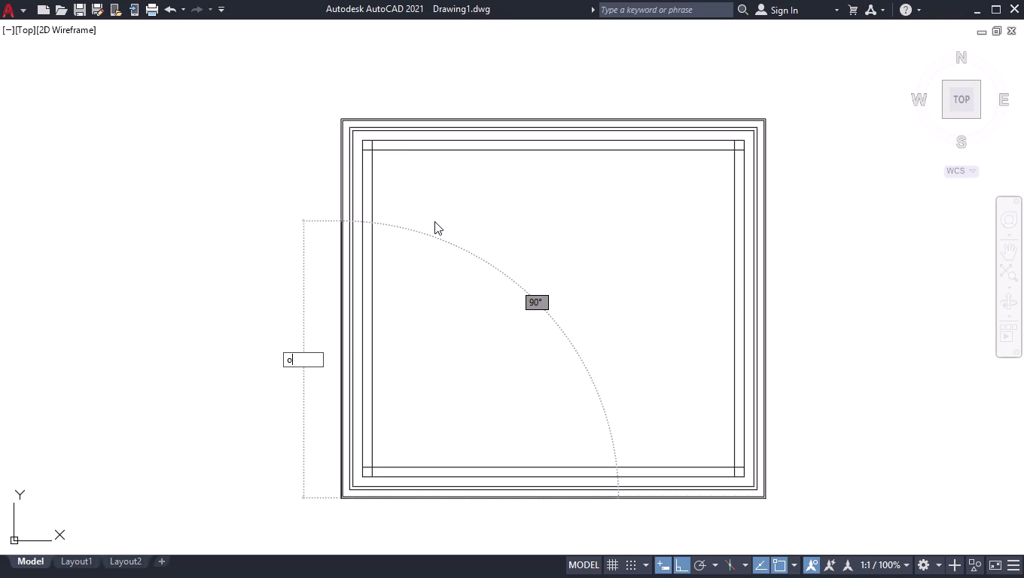
key(space)
key(space)
text(n)
key(space)
key(Return)
click(0, 95)
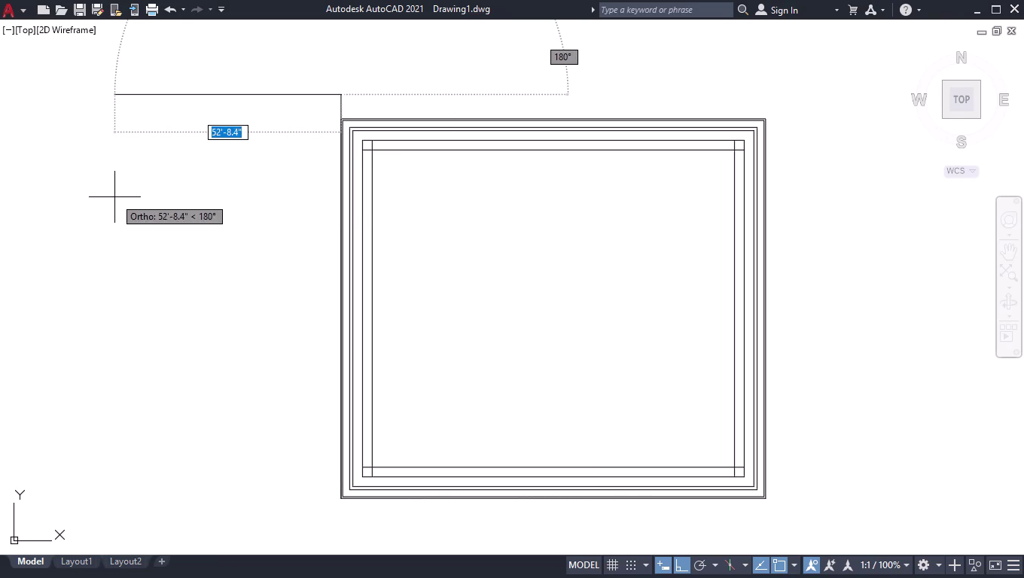
key(space)
click(375, 97)
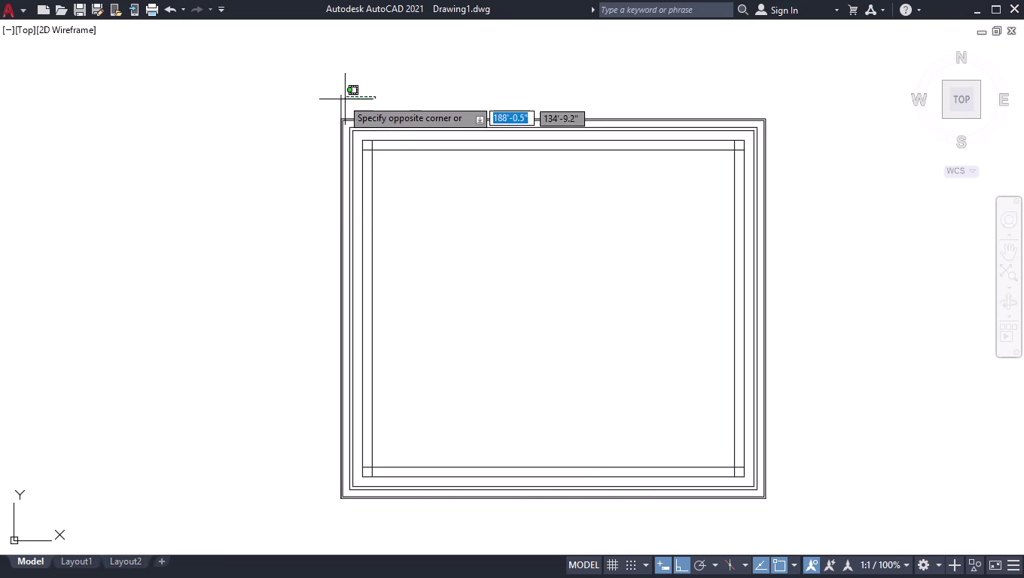
click(329, 100)
key(Delete)
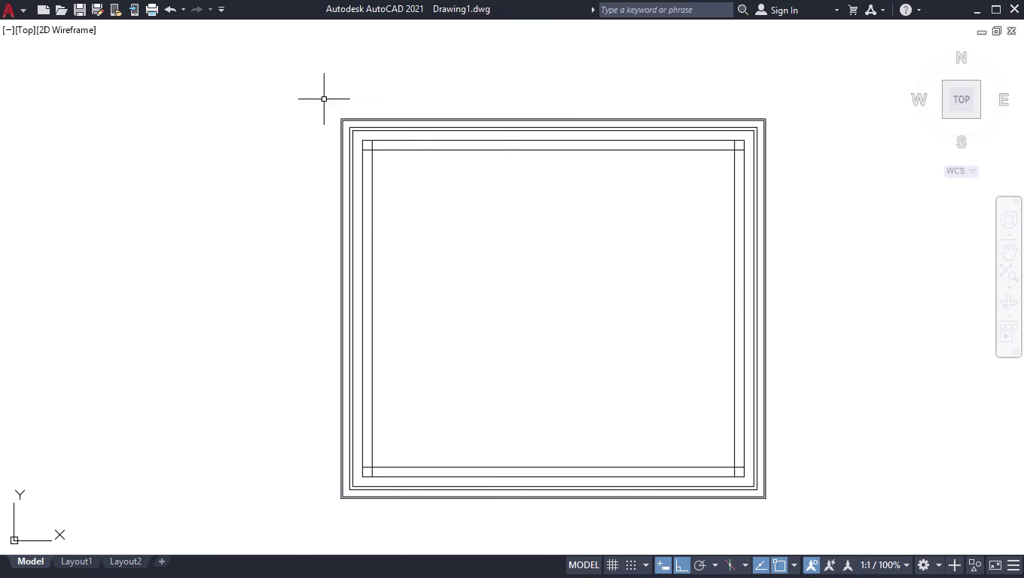
scroll(up, 3)
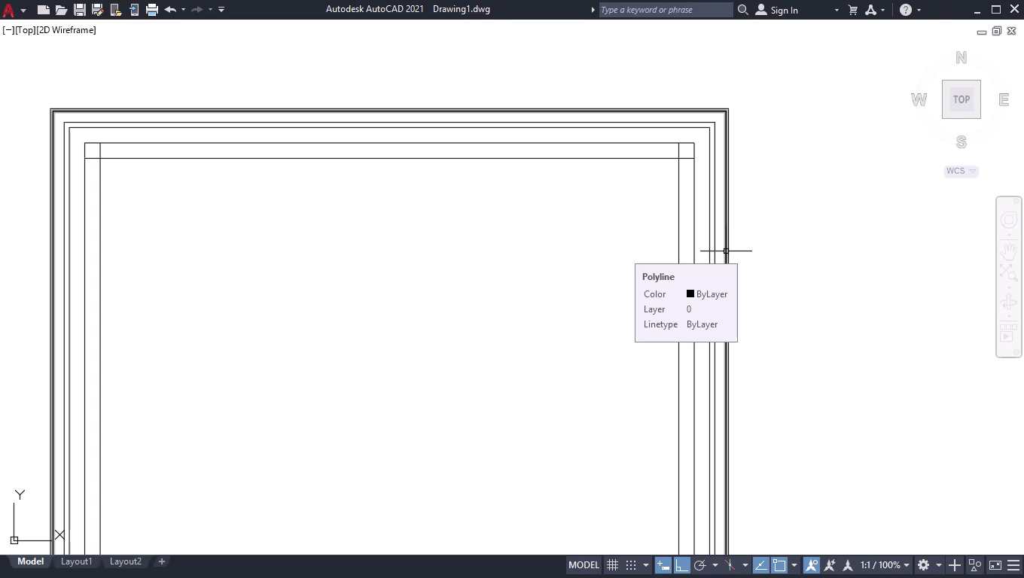
Run OFFSET with a new distance of 40'5.25" for the central partition.
text(off)
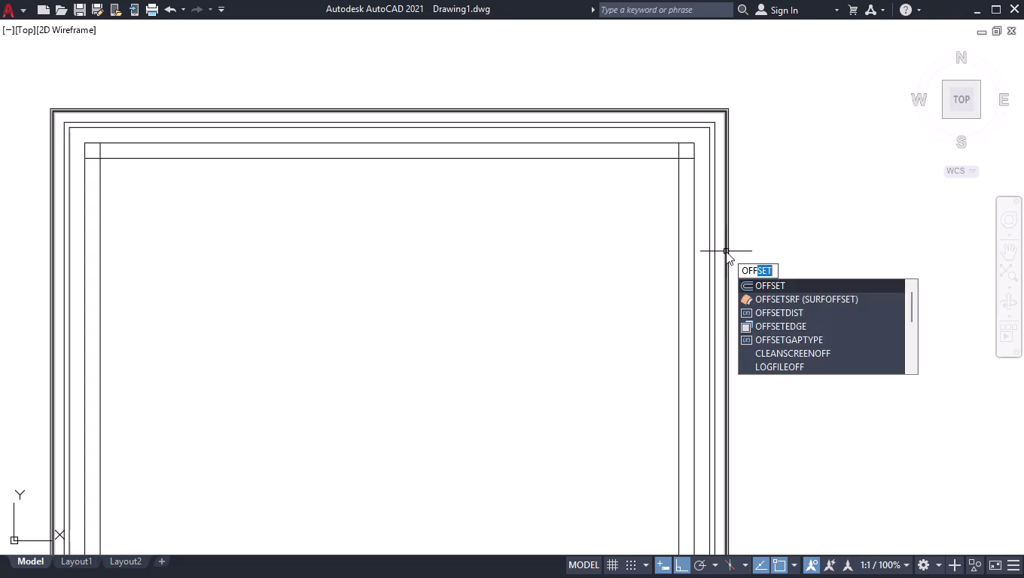
key(Return)
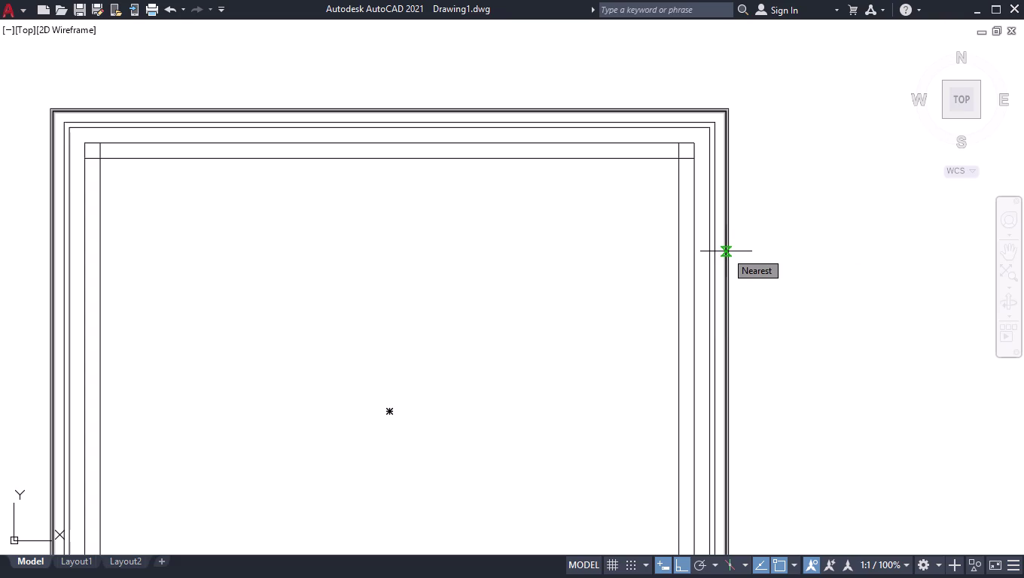
scroll(down, 3)
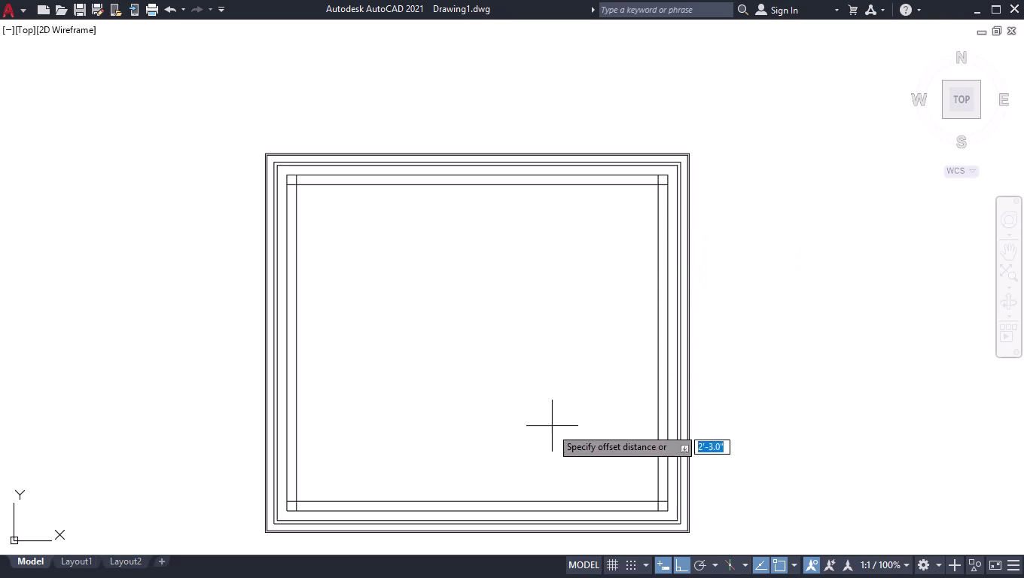
scroll(up, 3)
scroll(down, 3)
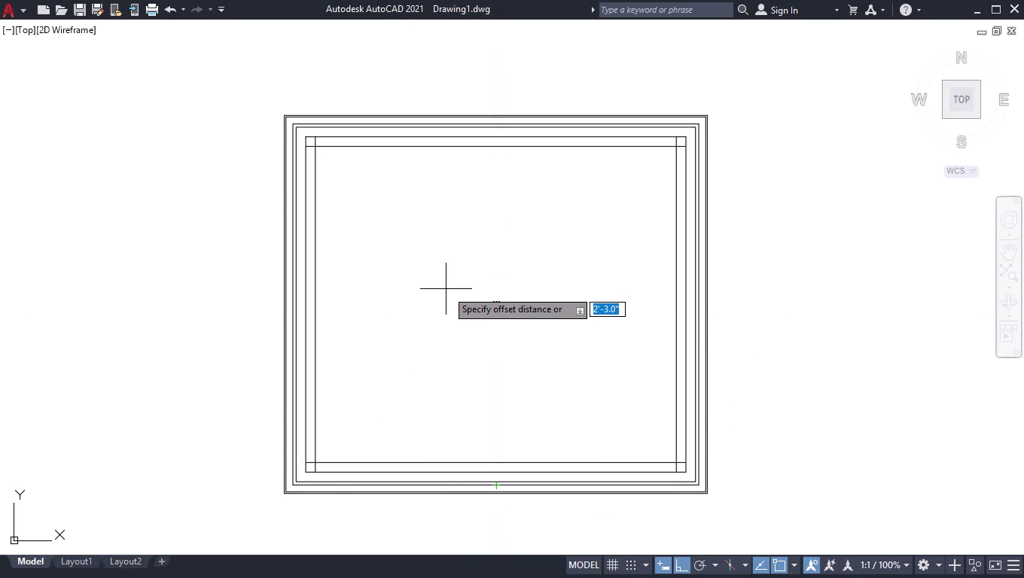
text(4)
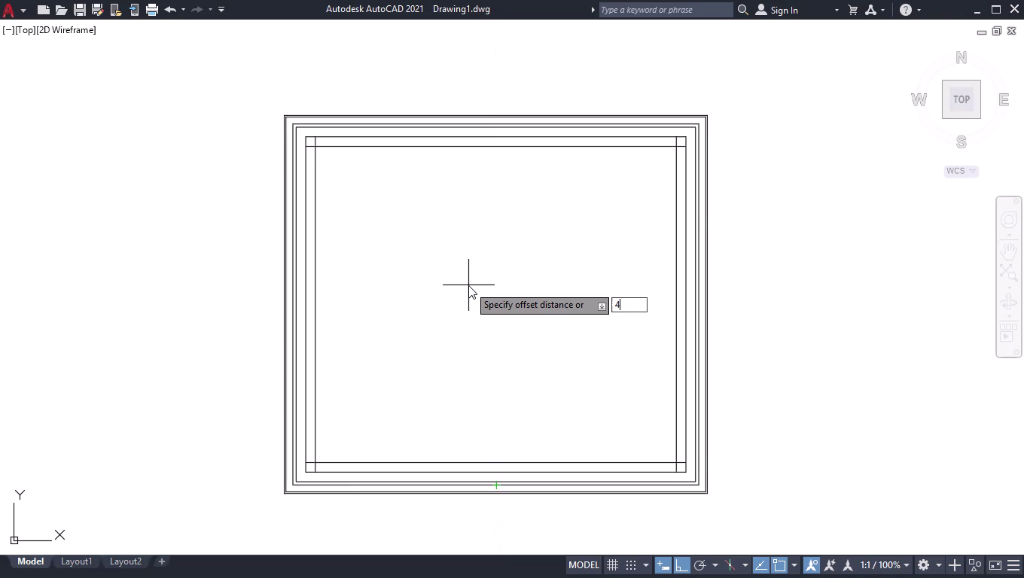
text(0)
text('5)
key(period)
text(2)
text(5")
key(Return)
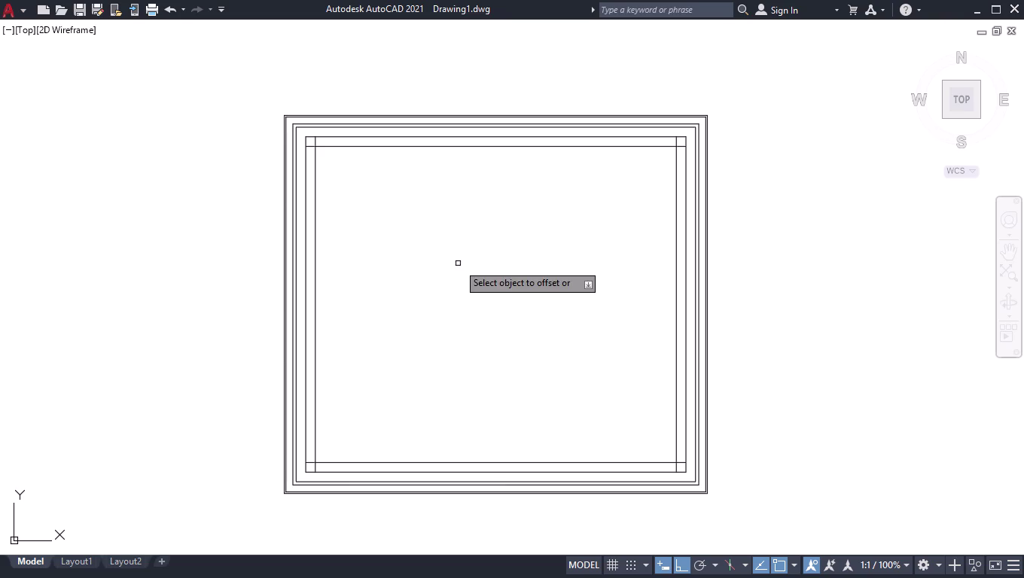
Offset the inner left wall line to the middle, then offset that line again rightward.
click(315, 232)
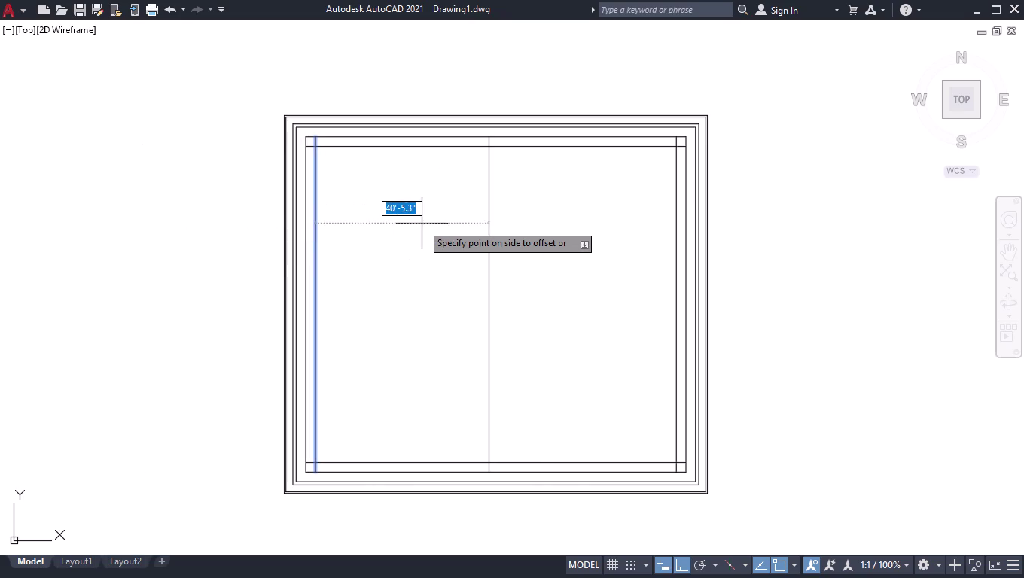
click(422, 224)
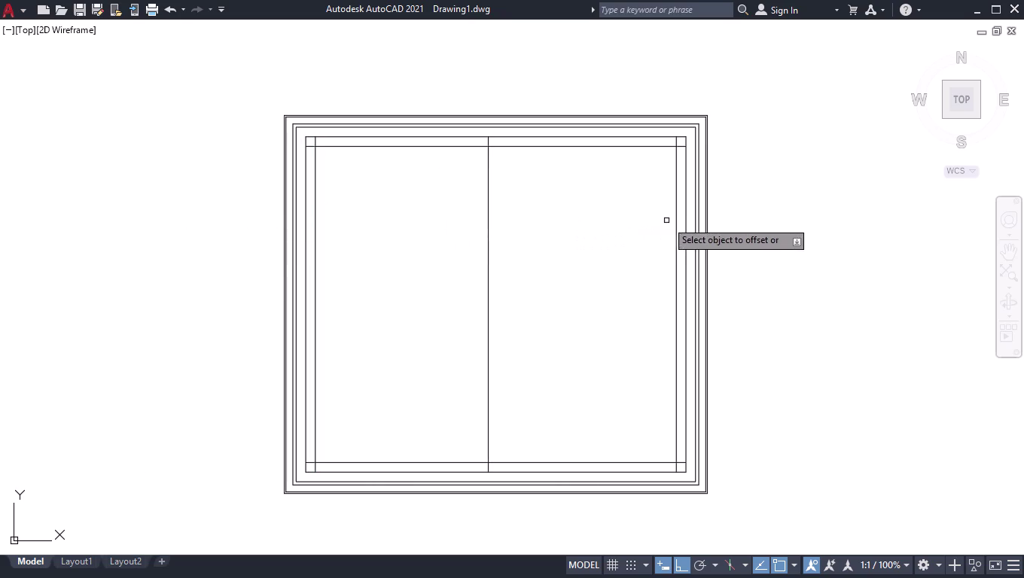
click(678, 229)
click(606, 252)
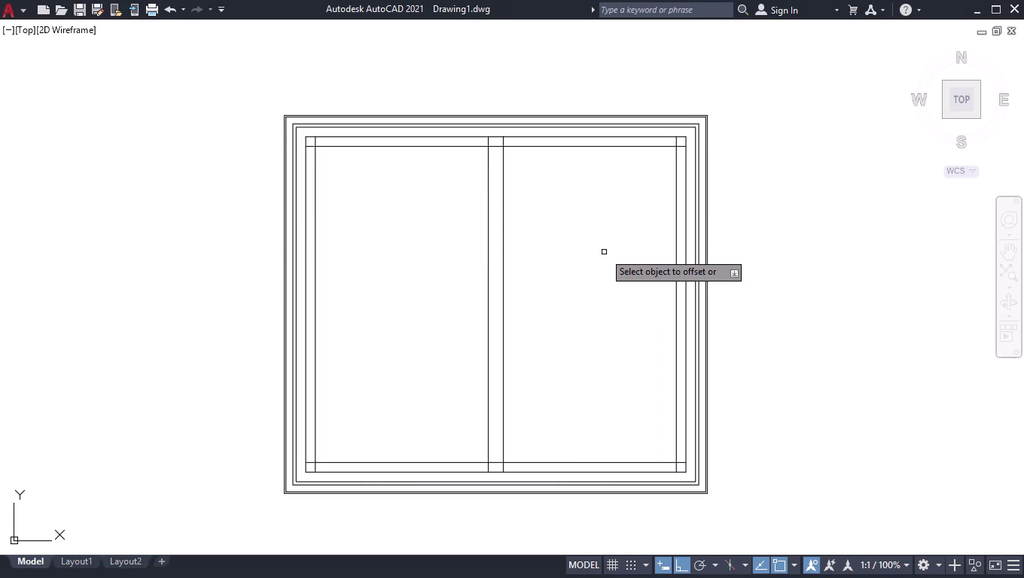
key(space)
Measure the gap between the partition lines with MEASUREGEOM, about 3'6".
scroll(up, 3)
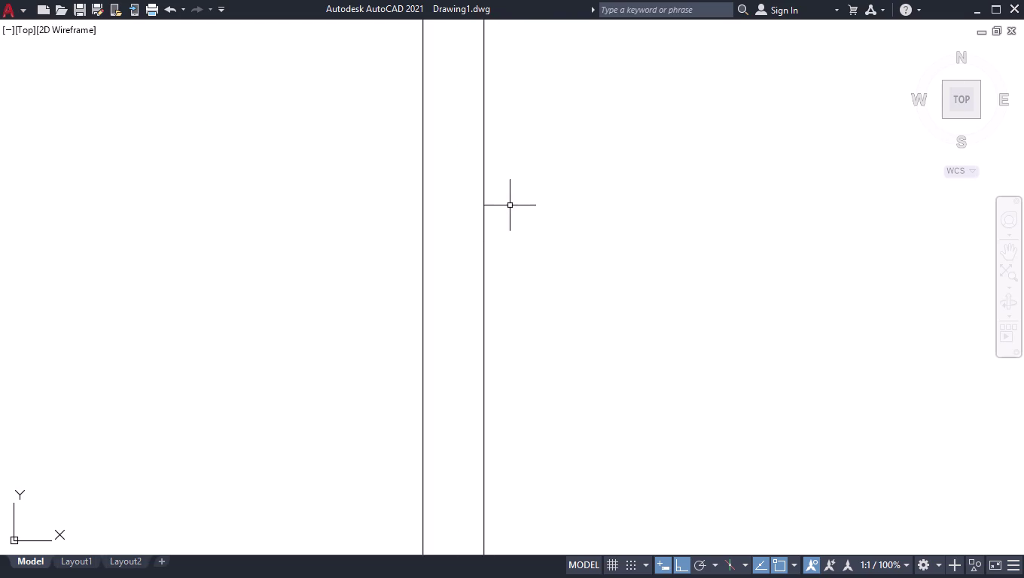
scroll(up, 3)
text(meas)
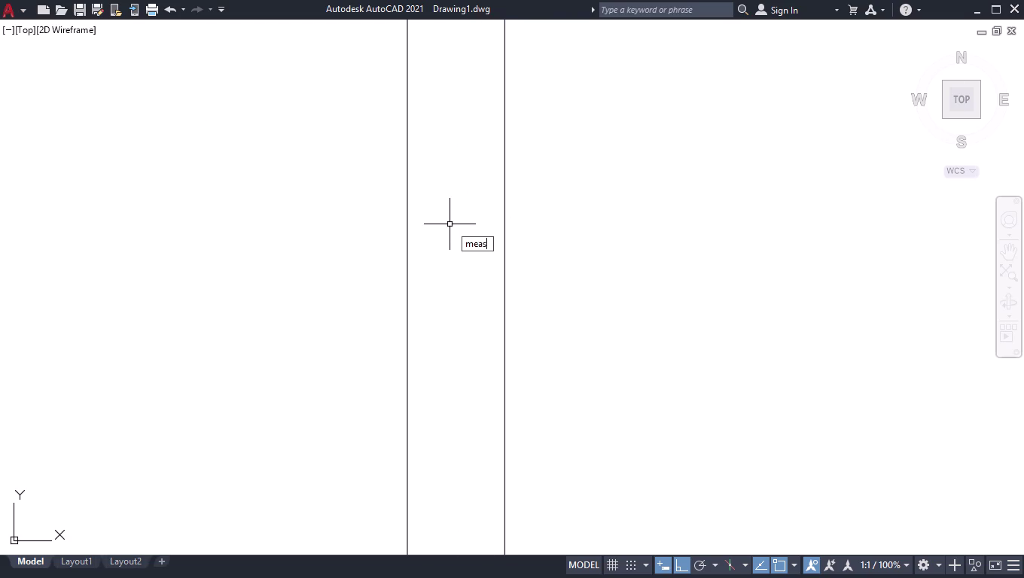
key(Return)
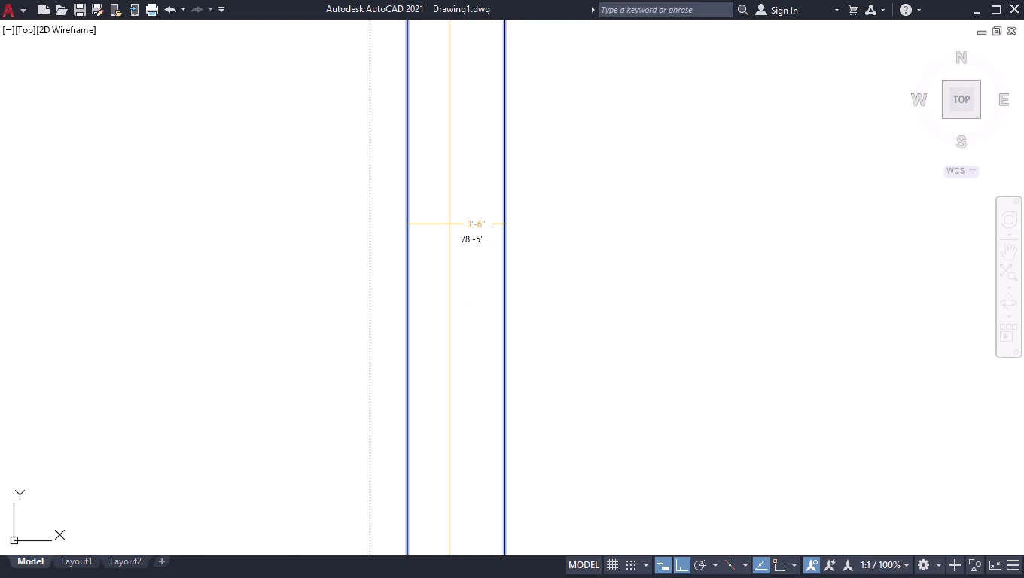
key(space)
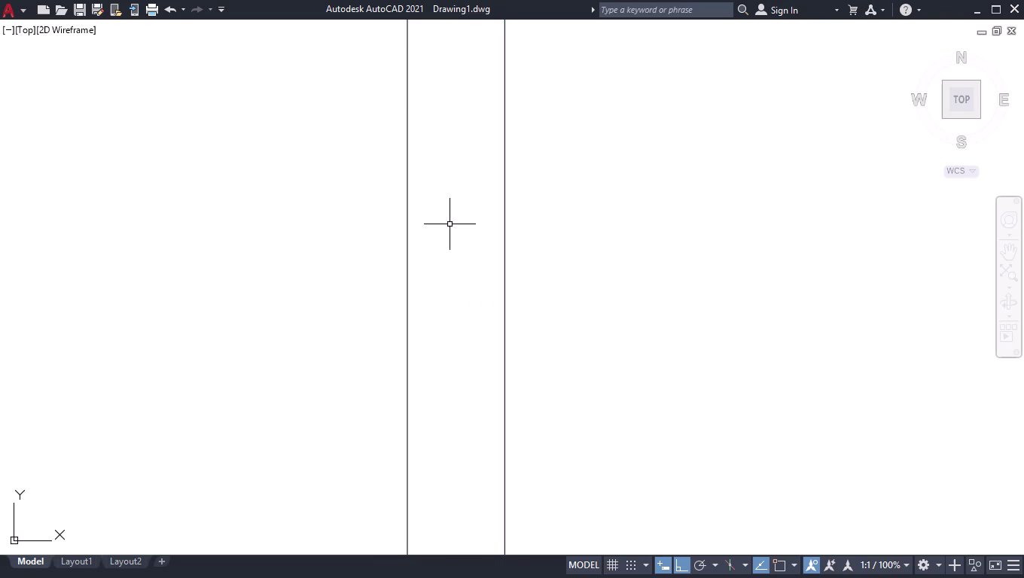
scroll(down, 3)
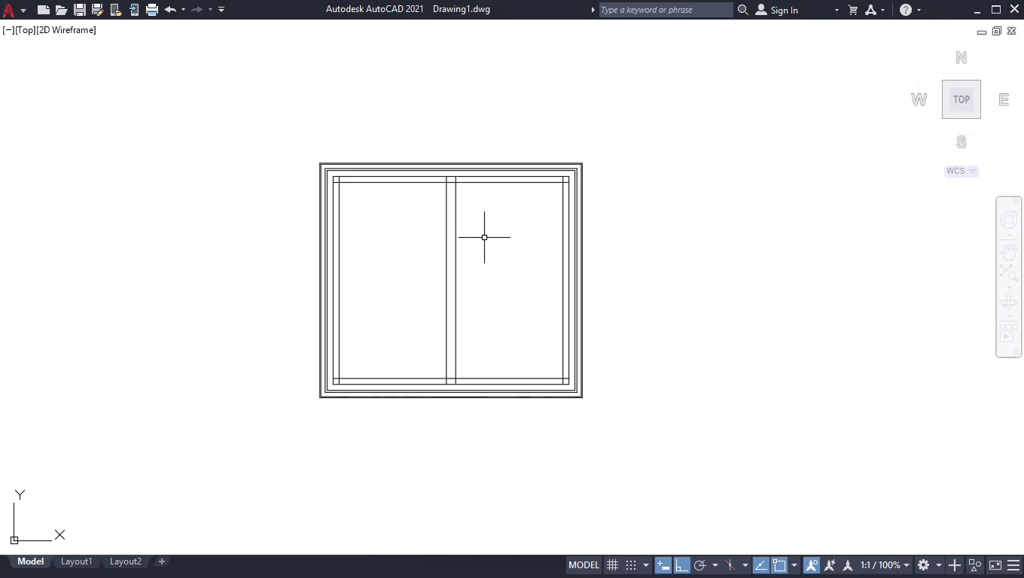